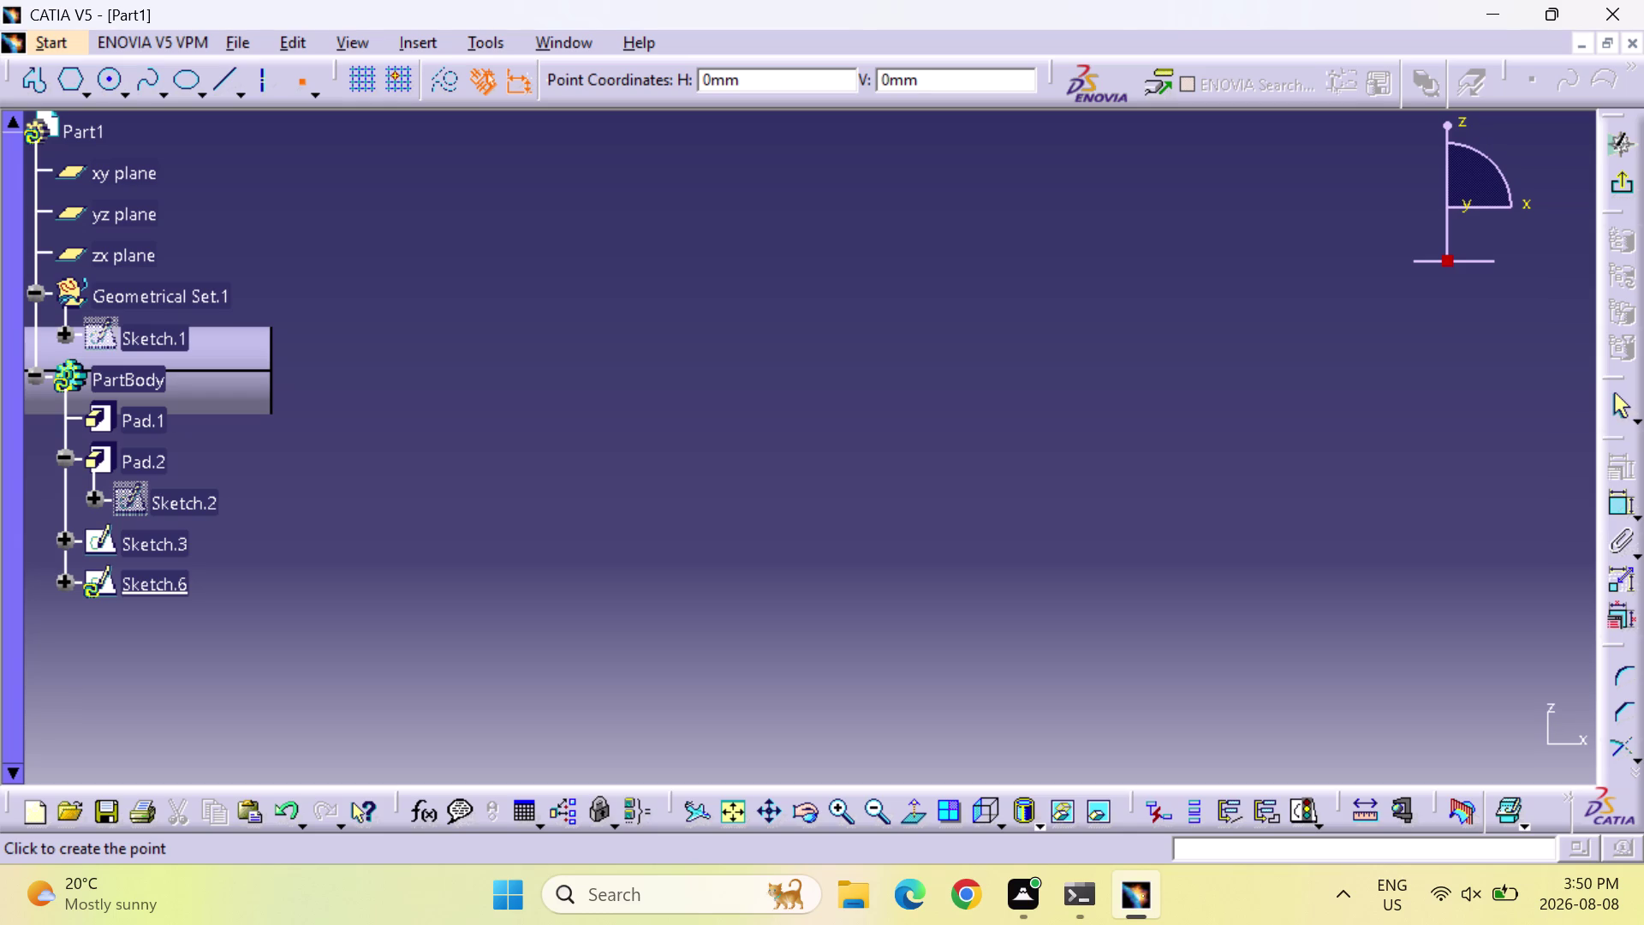
Pan the bolt into the viewport and cancel any active command.
middle_drag(228, 368, 680, 440)
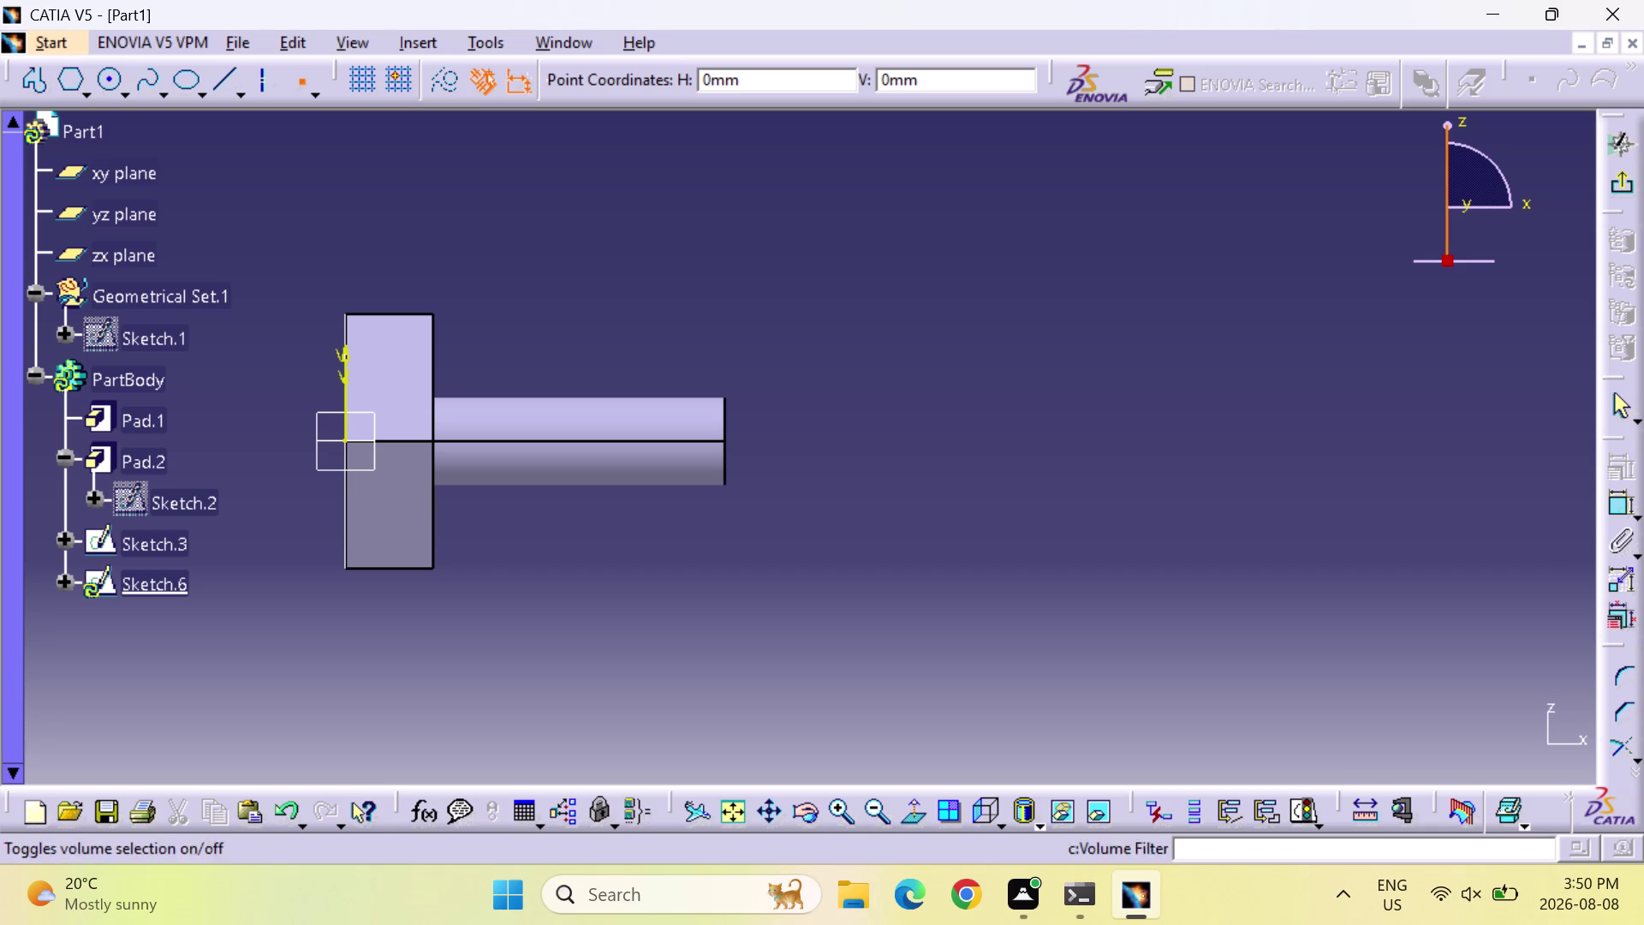
click(472, 411)
key(Escape)
key(Escape)
key(Escape)
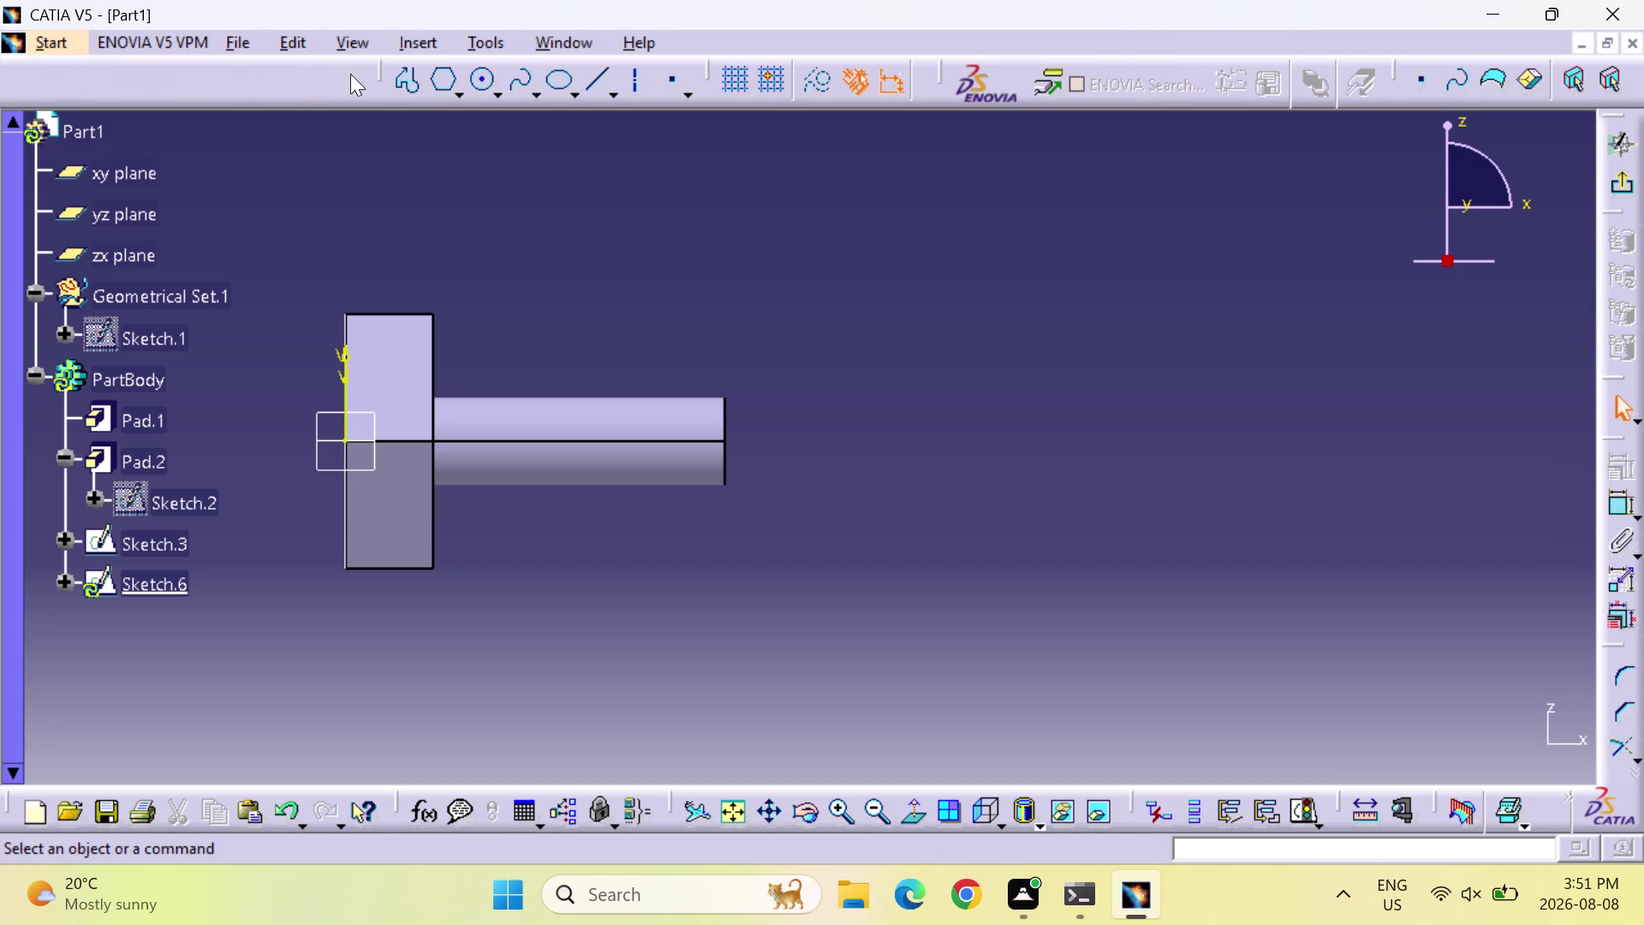
click(676, 79)
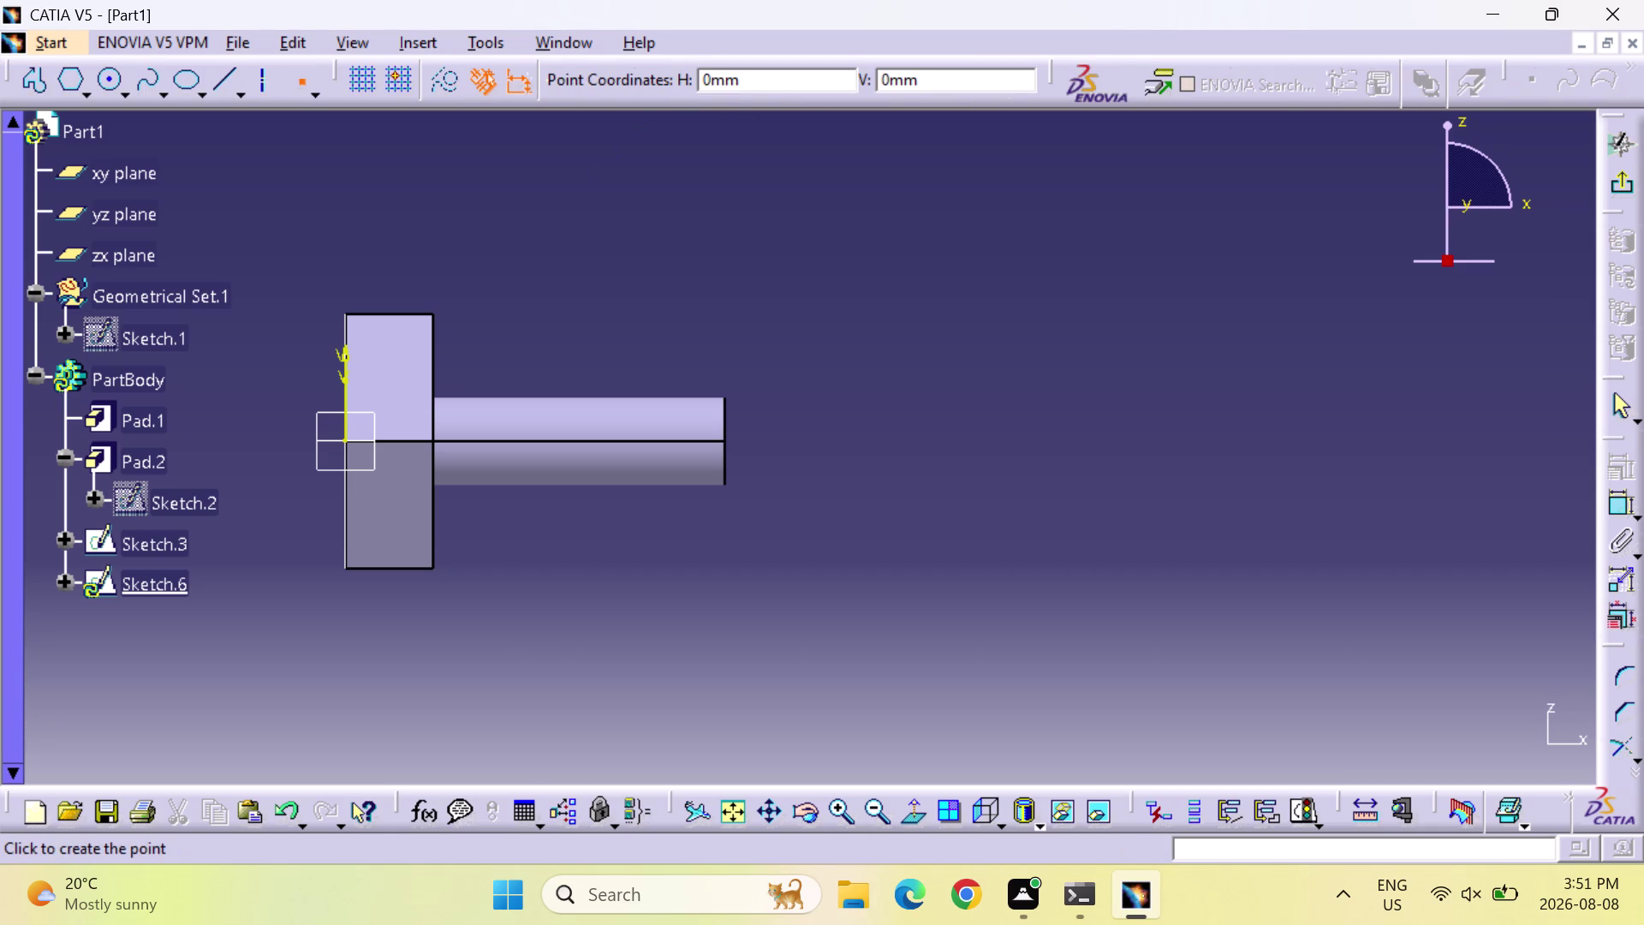
click(486, 403)
key(Escape)
key(Escape)
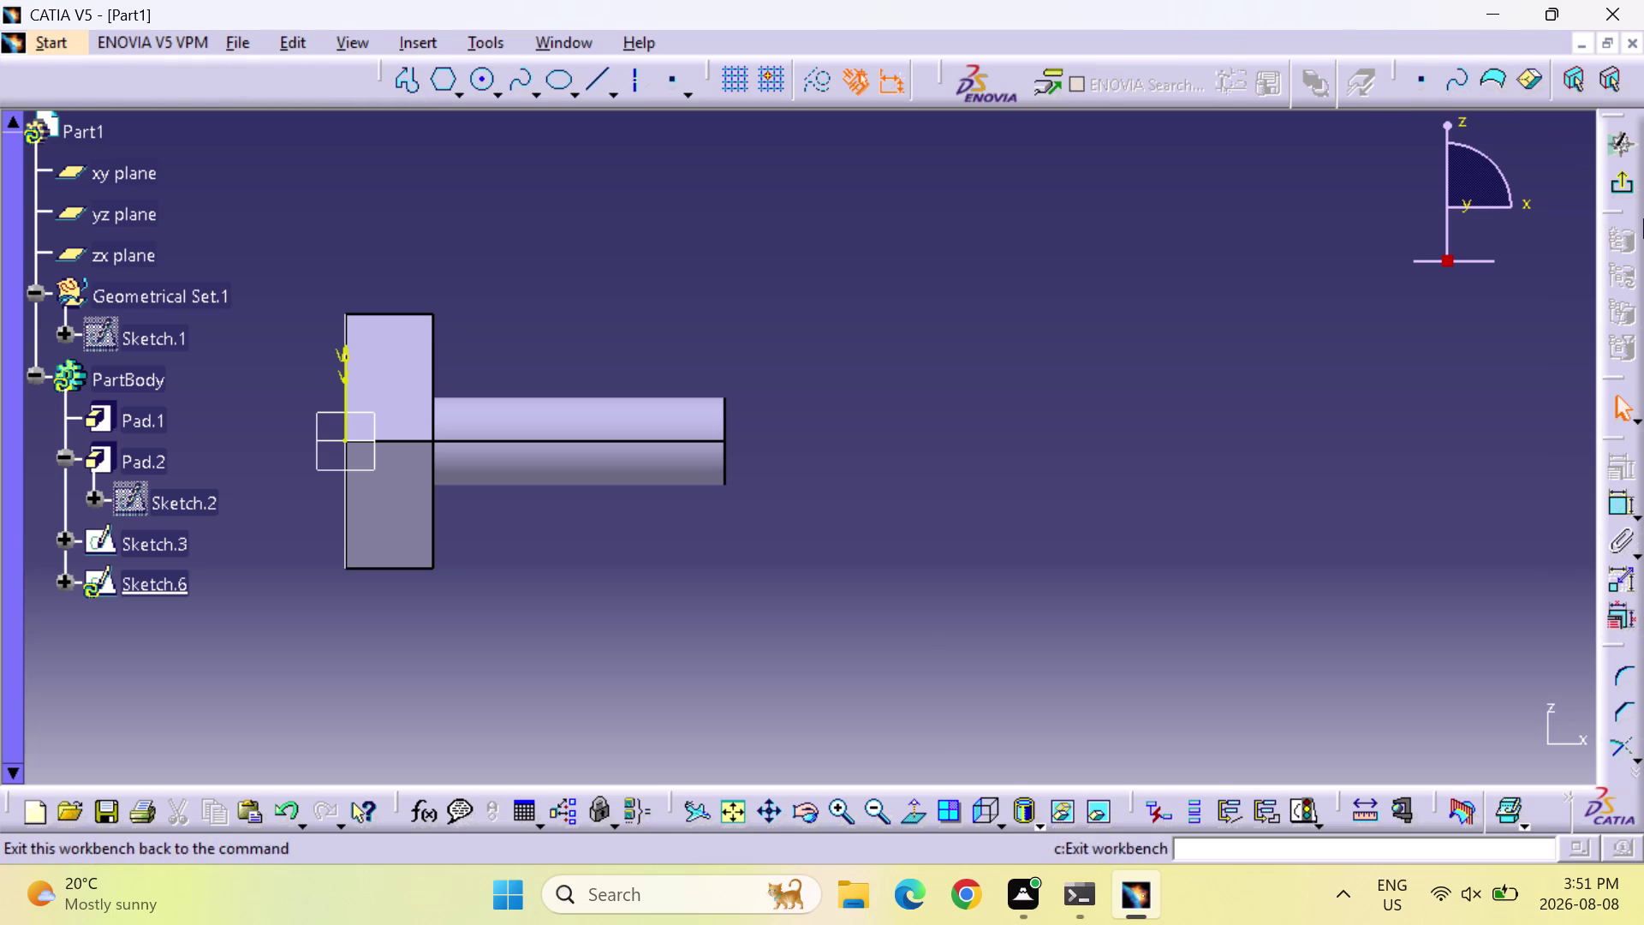
key(Escape)
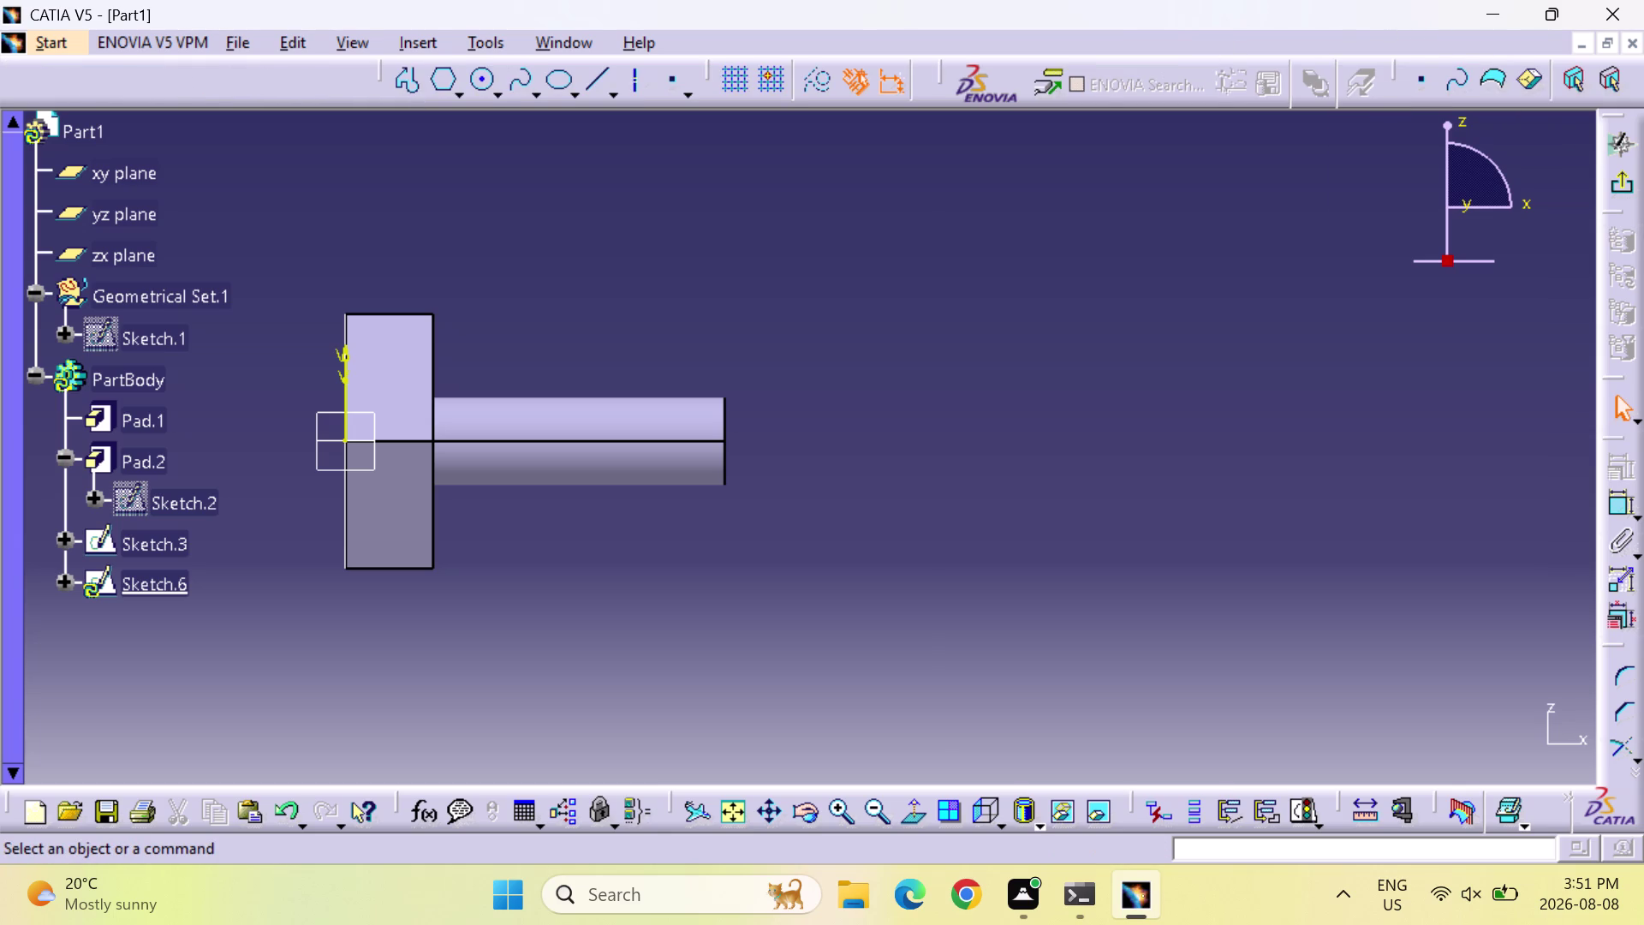
key(Escape)
Orbit the bolt to see the hex head, then view it along its side.
middle_drag(603, 619, 926, 507)
right_drag(602, 619, 926, 507)
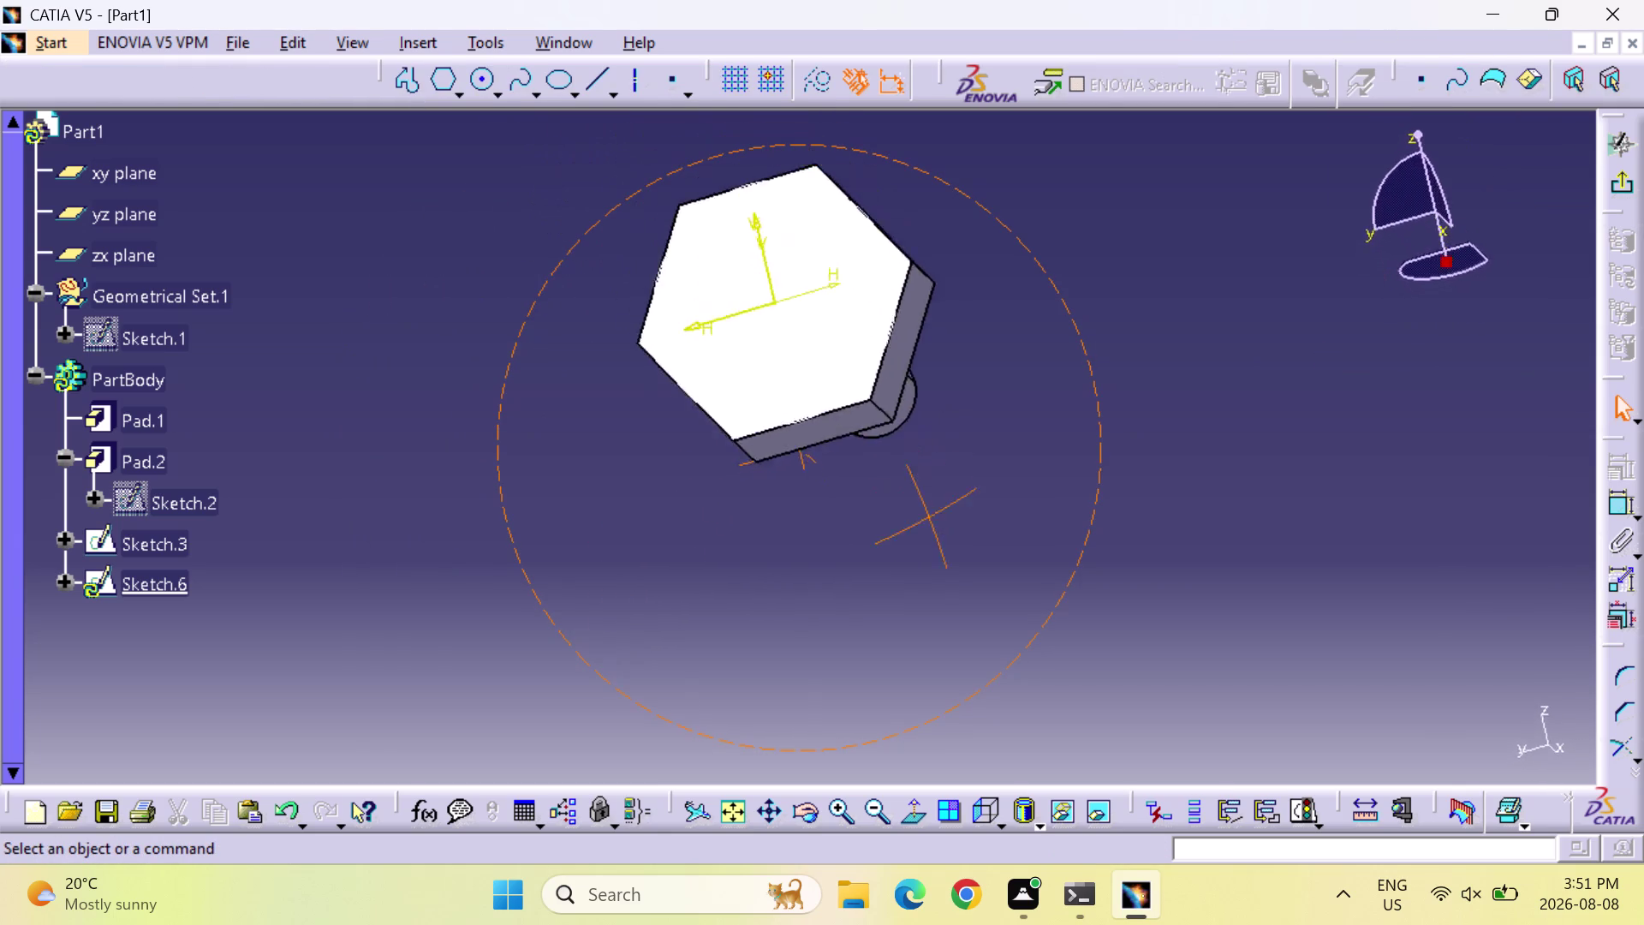
middle_drag(926, 507, 770, 451)
right_drag(926, 507, 771, 450)
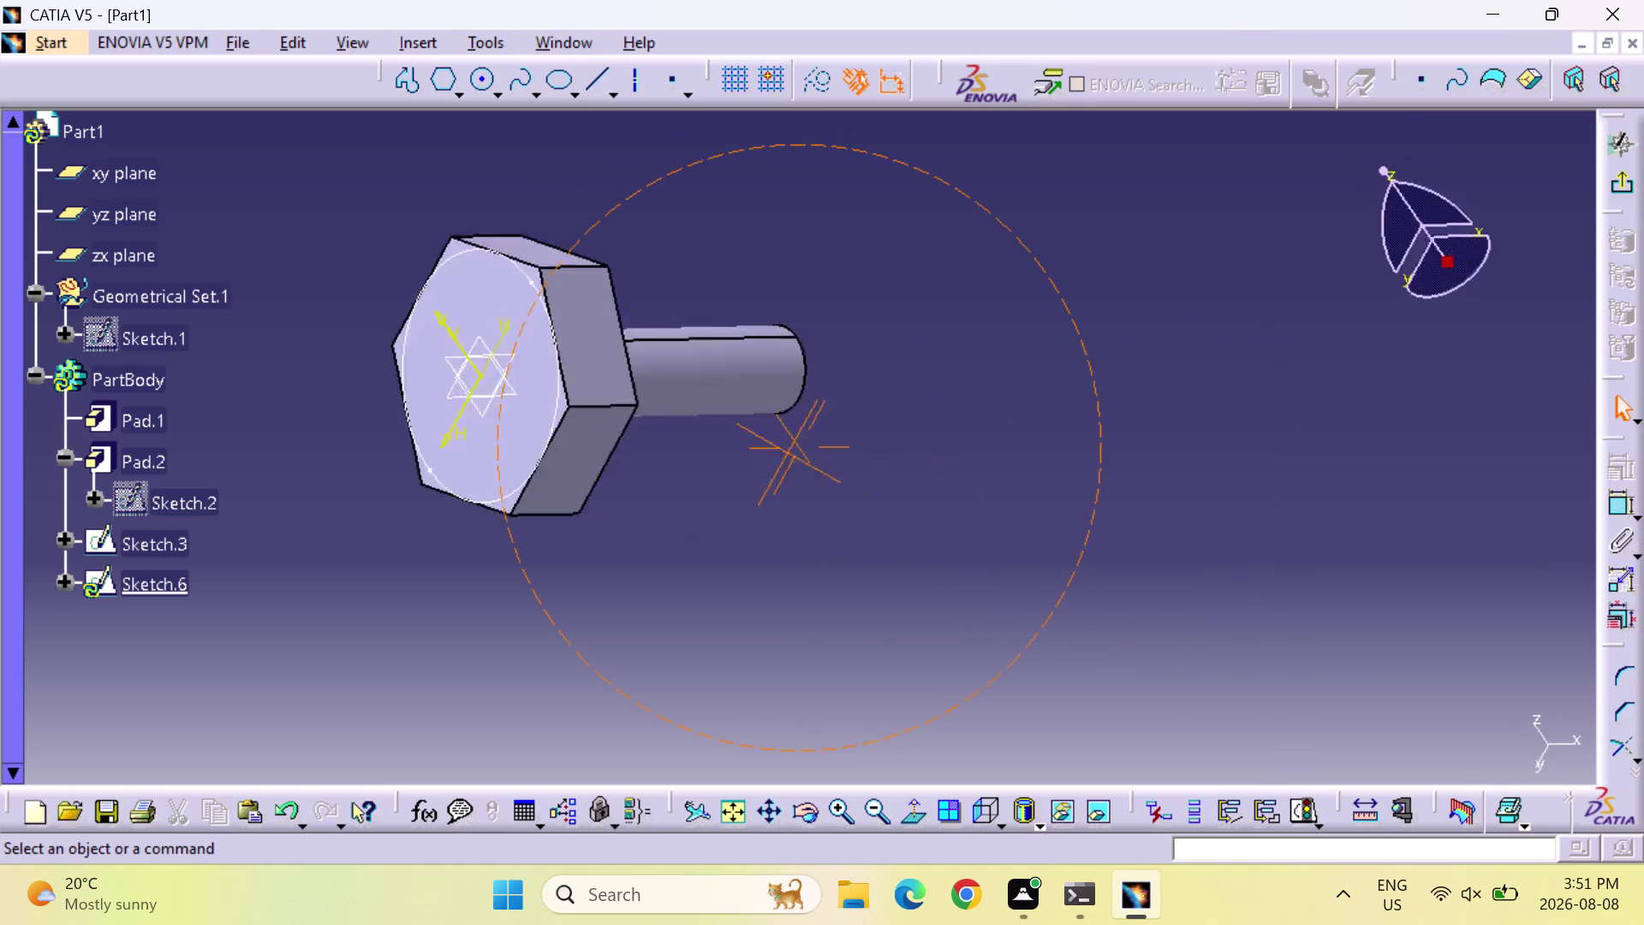
middle_drag(770, 450, 558, 475)
right_drag(771, 451, 558, 475)
key(Escape)
key(Escape)
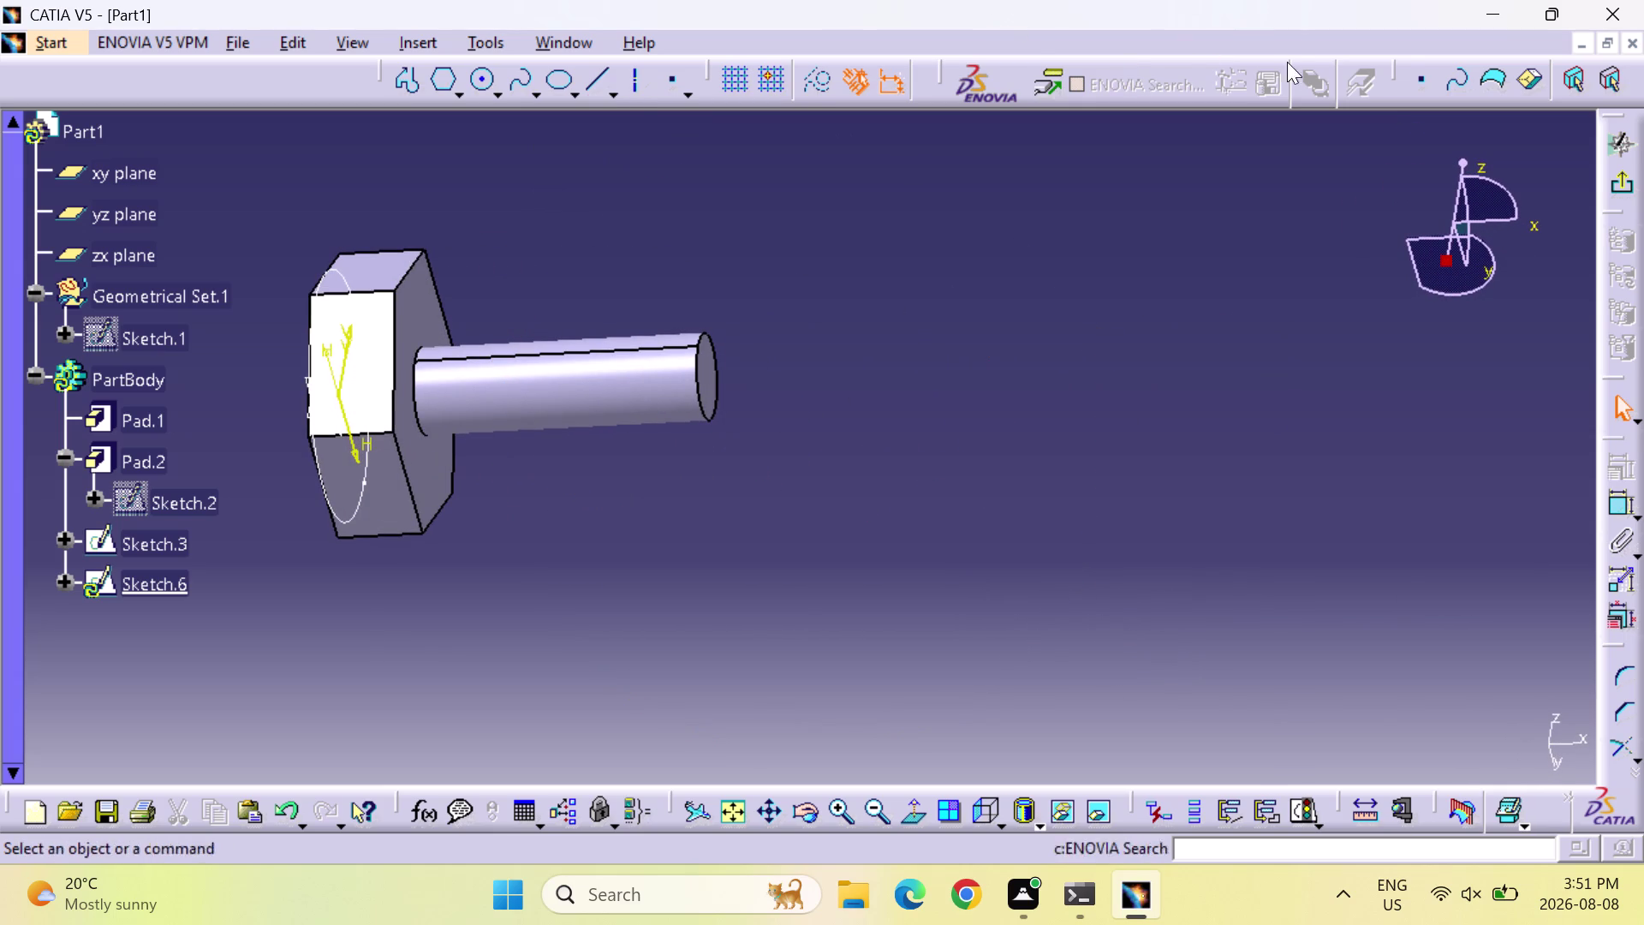
Apply the standard view showing the bolt square-on from the opposite side.
click(1425, 74)
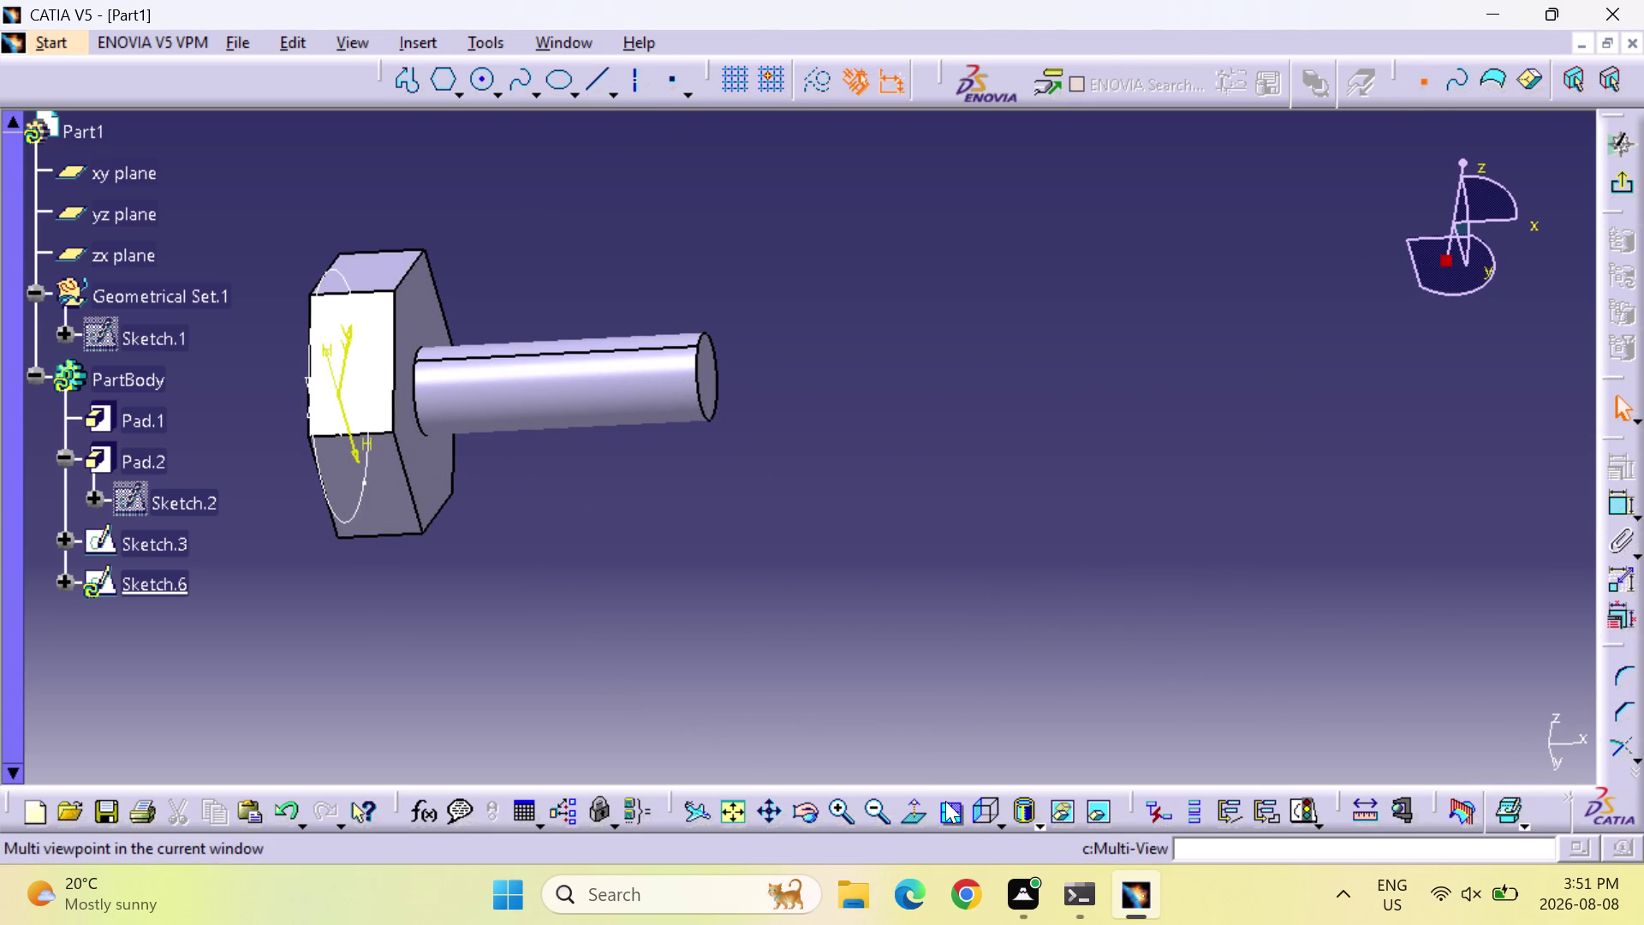
click(999, 820)
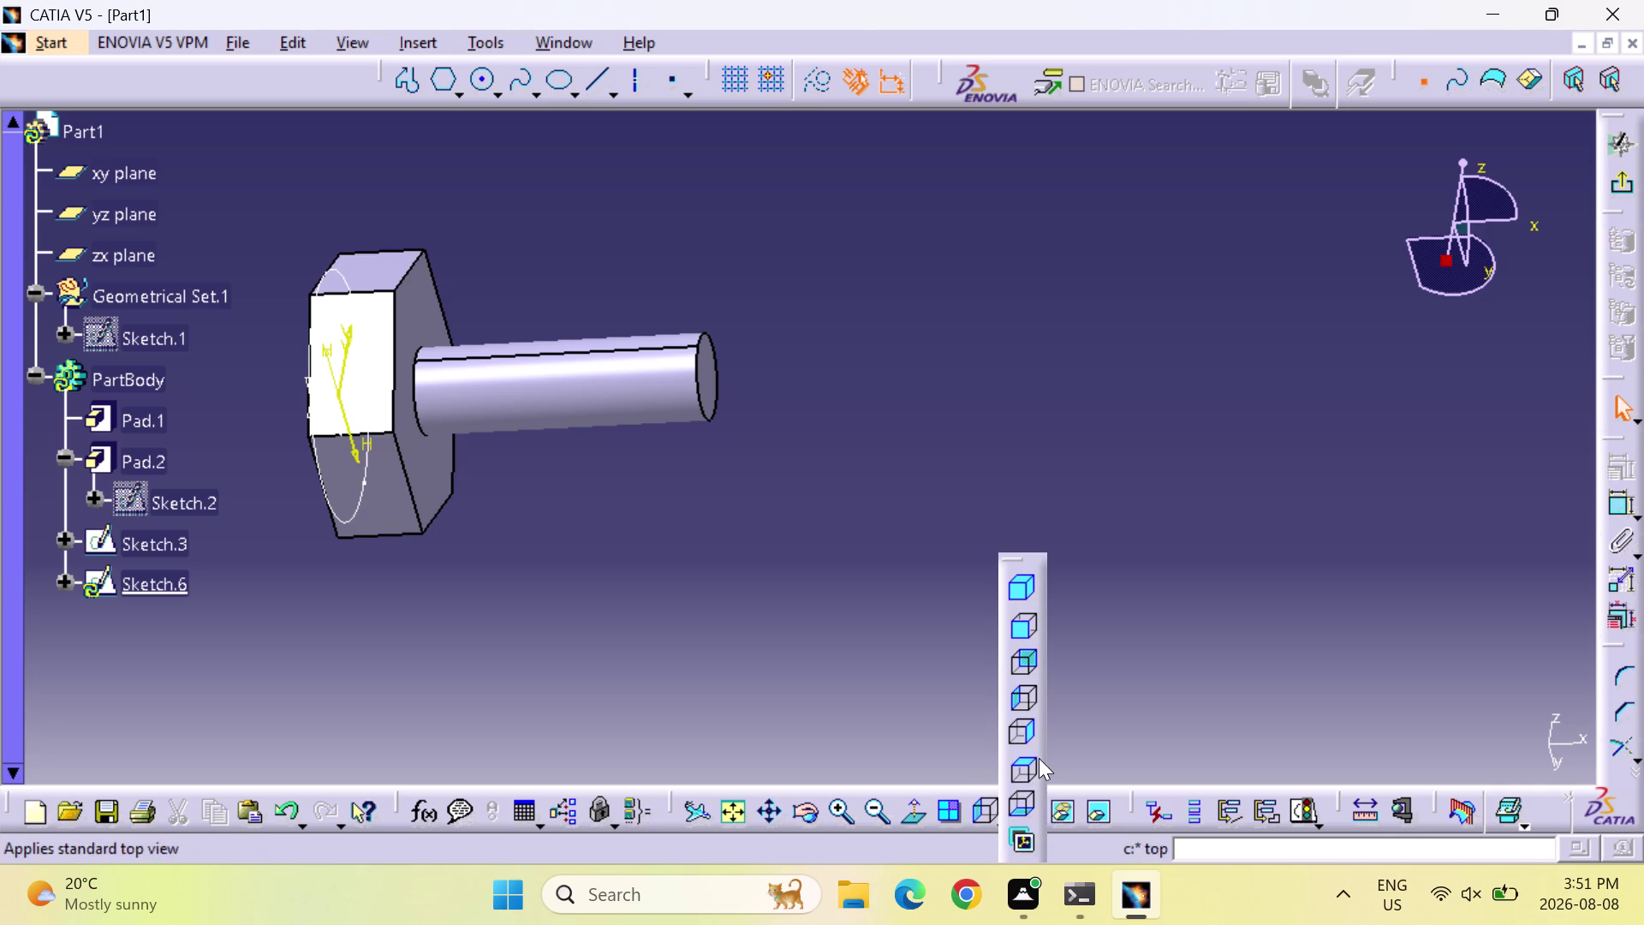
click(1028, 732)
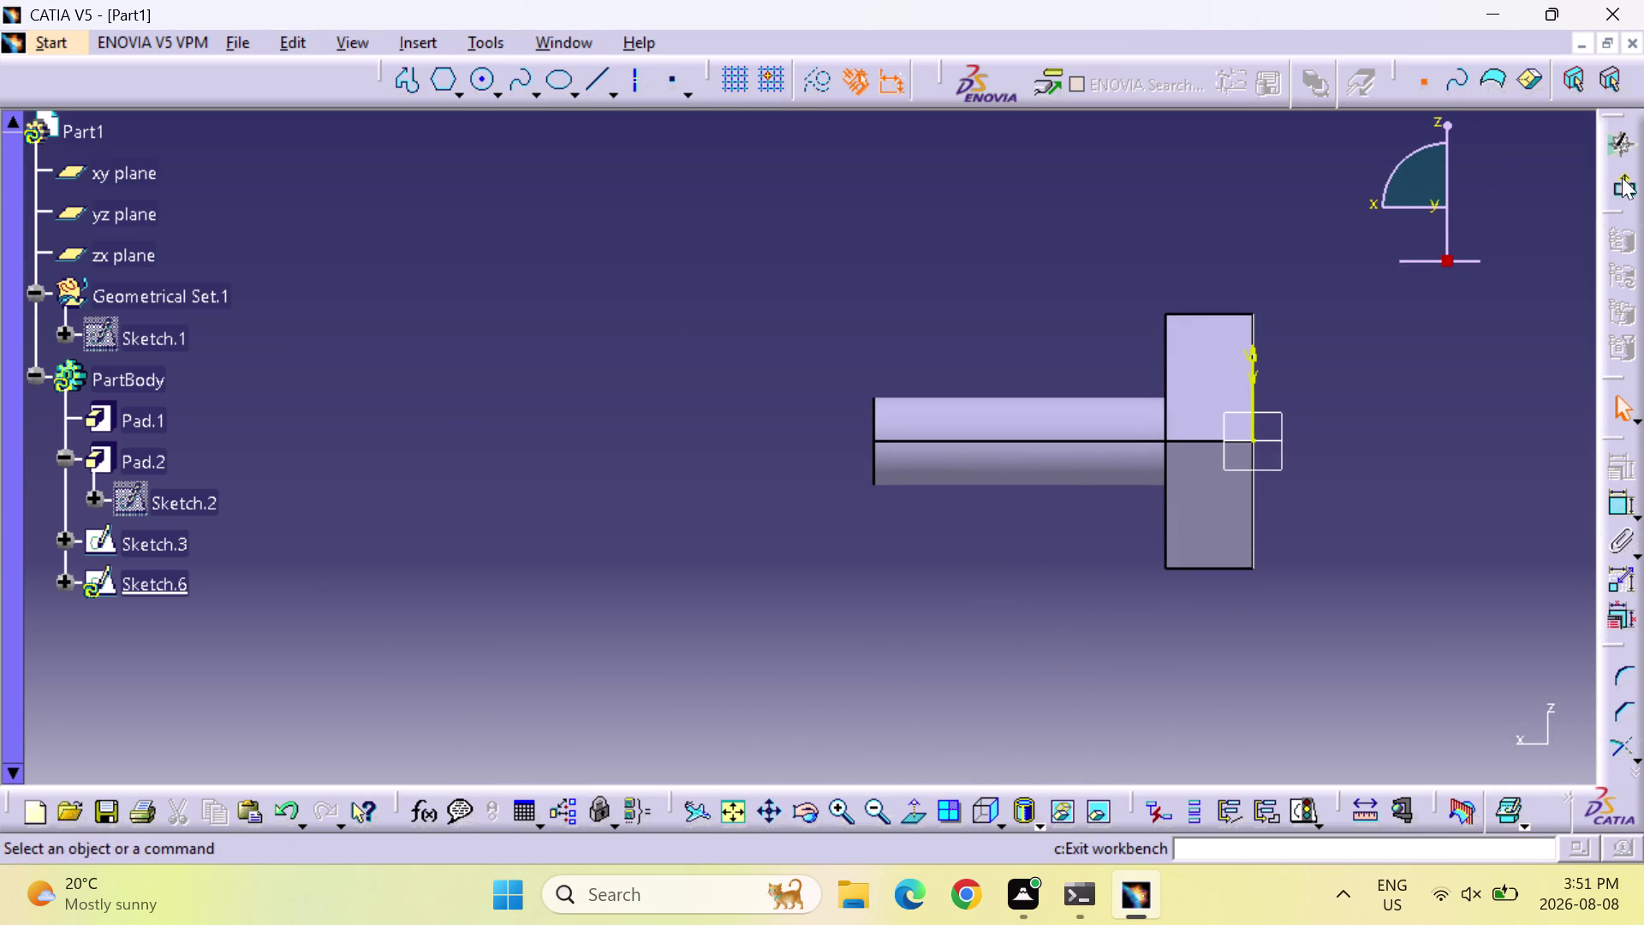
click(1431, 73)
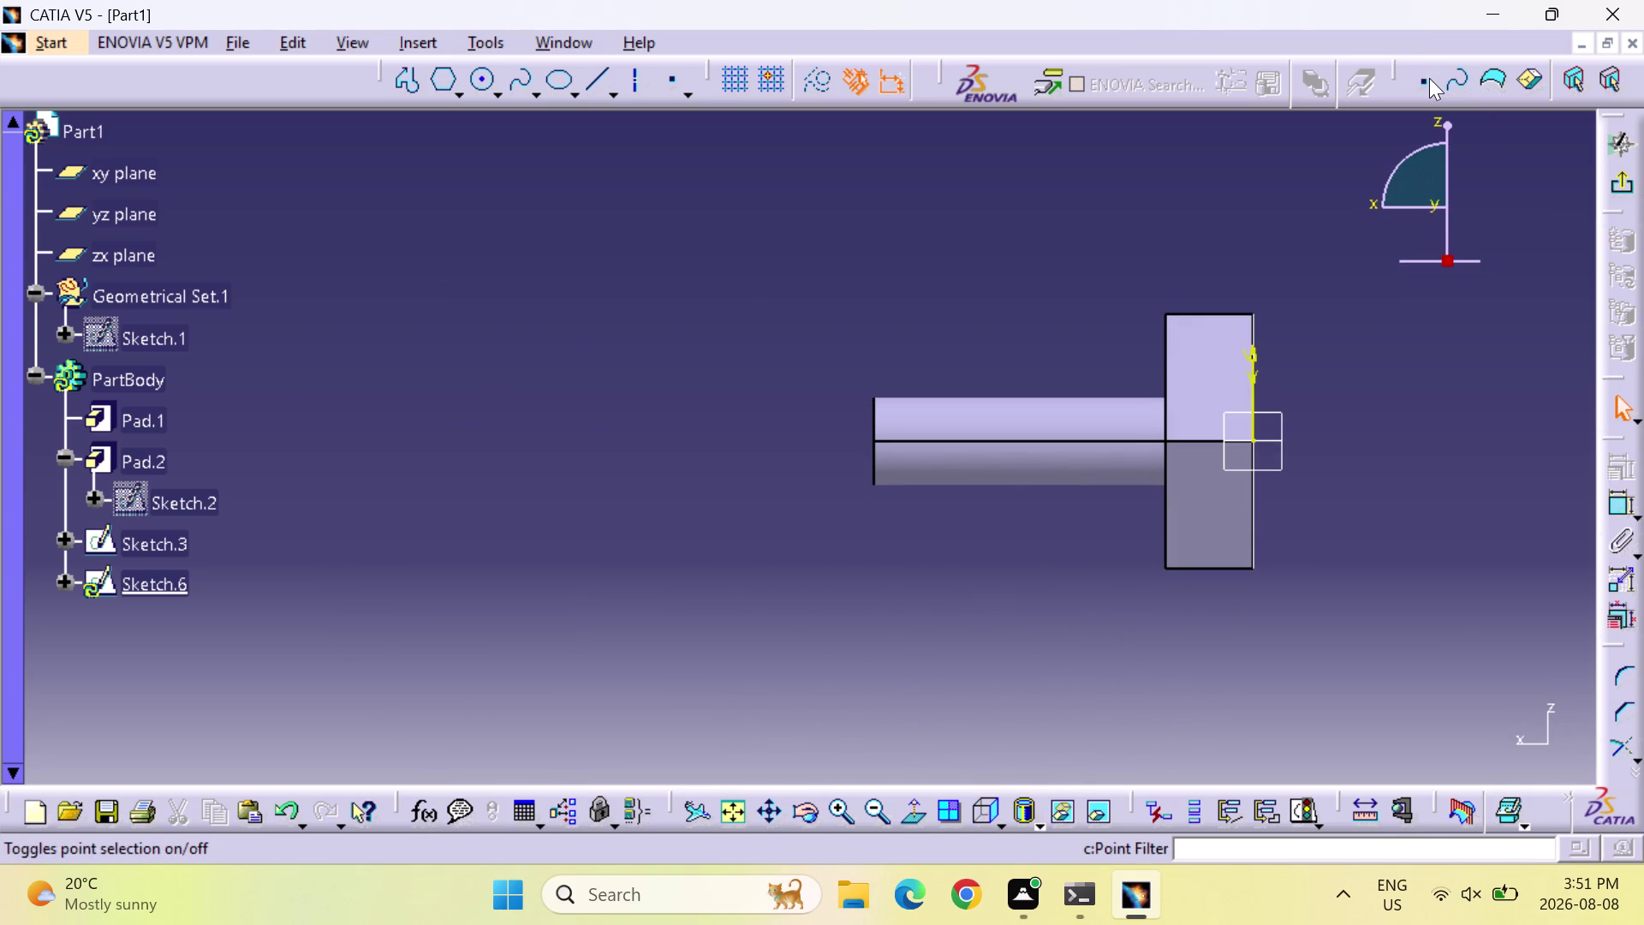
click(1419, 85)
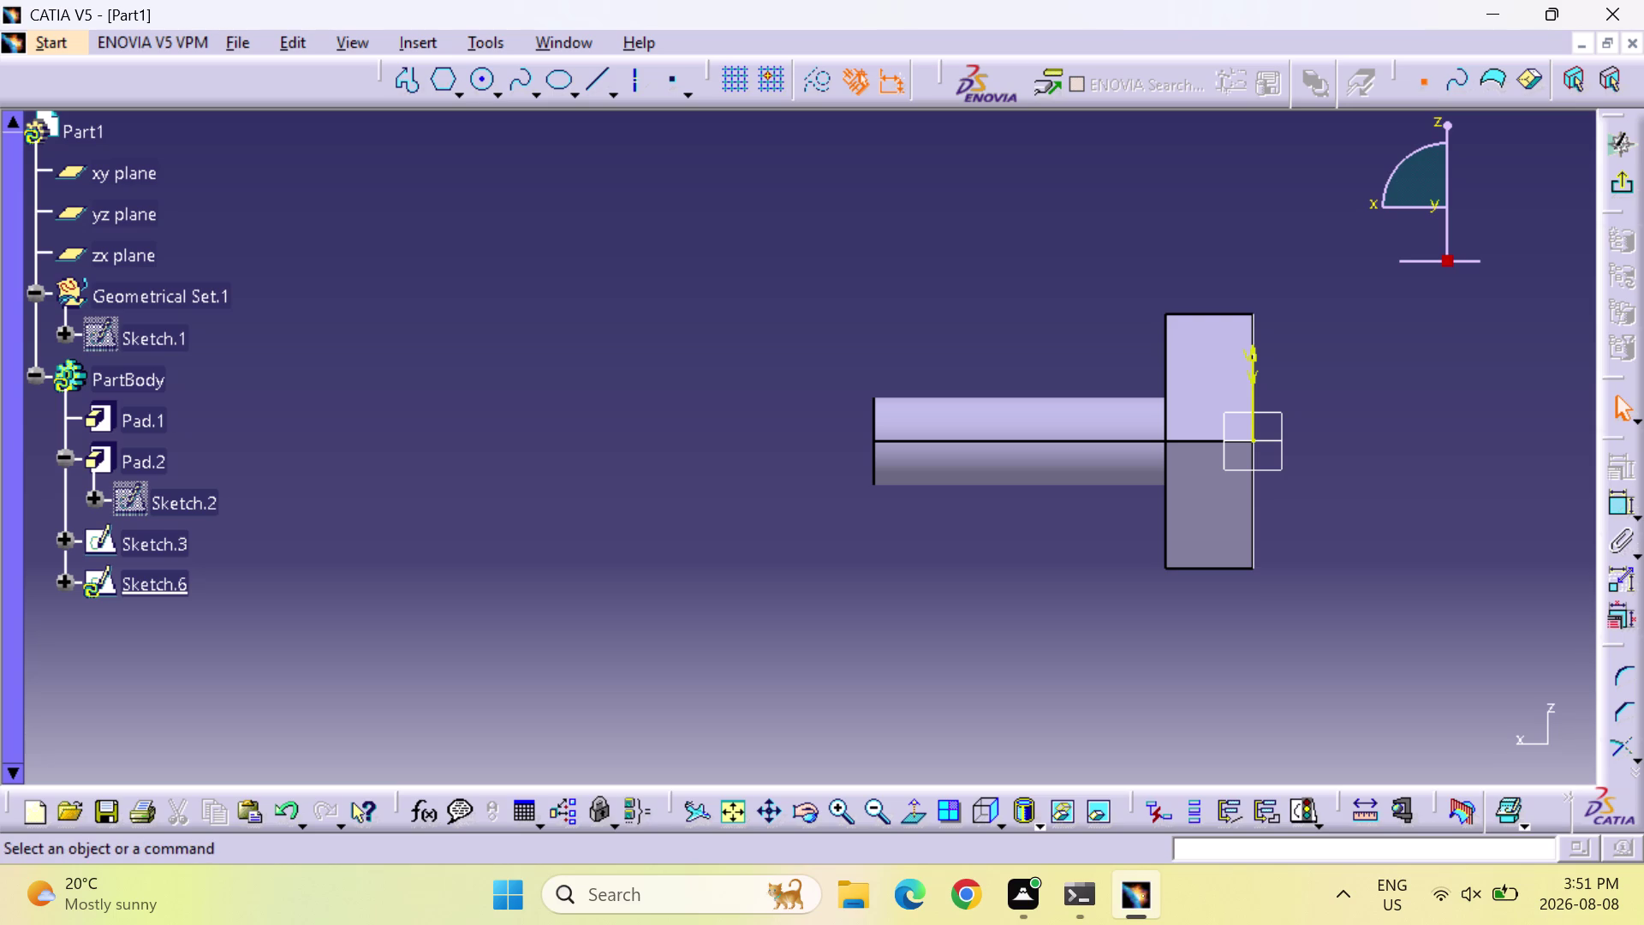
click(1120, 399)
Orbit the bolt around its centre so the shank hangs downward.
middle_drag(1021, 552, 1019, 550)
scroll(up, 3)
right_drag(1021, 553, 1018, 551)
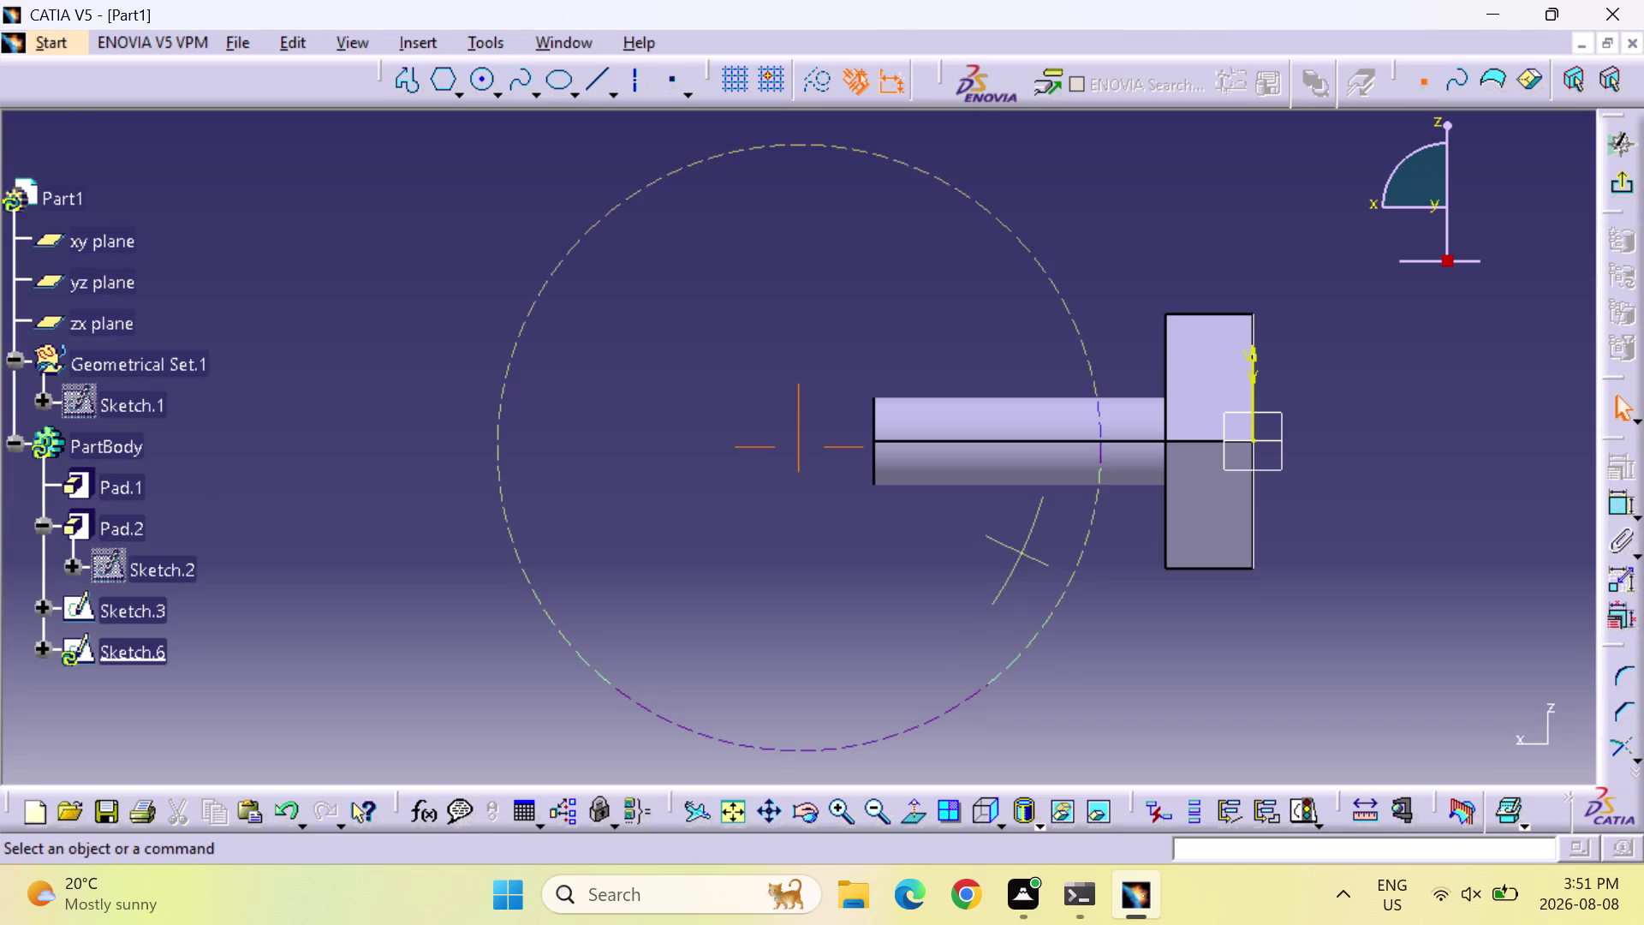
middle_drag(1018, 550, 545, 218)
right_drag(1019, 551, 545, 219)
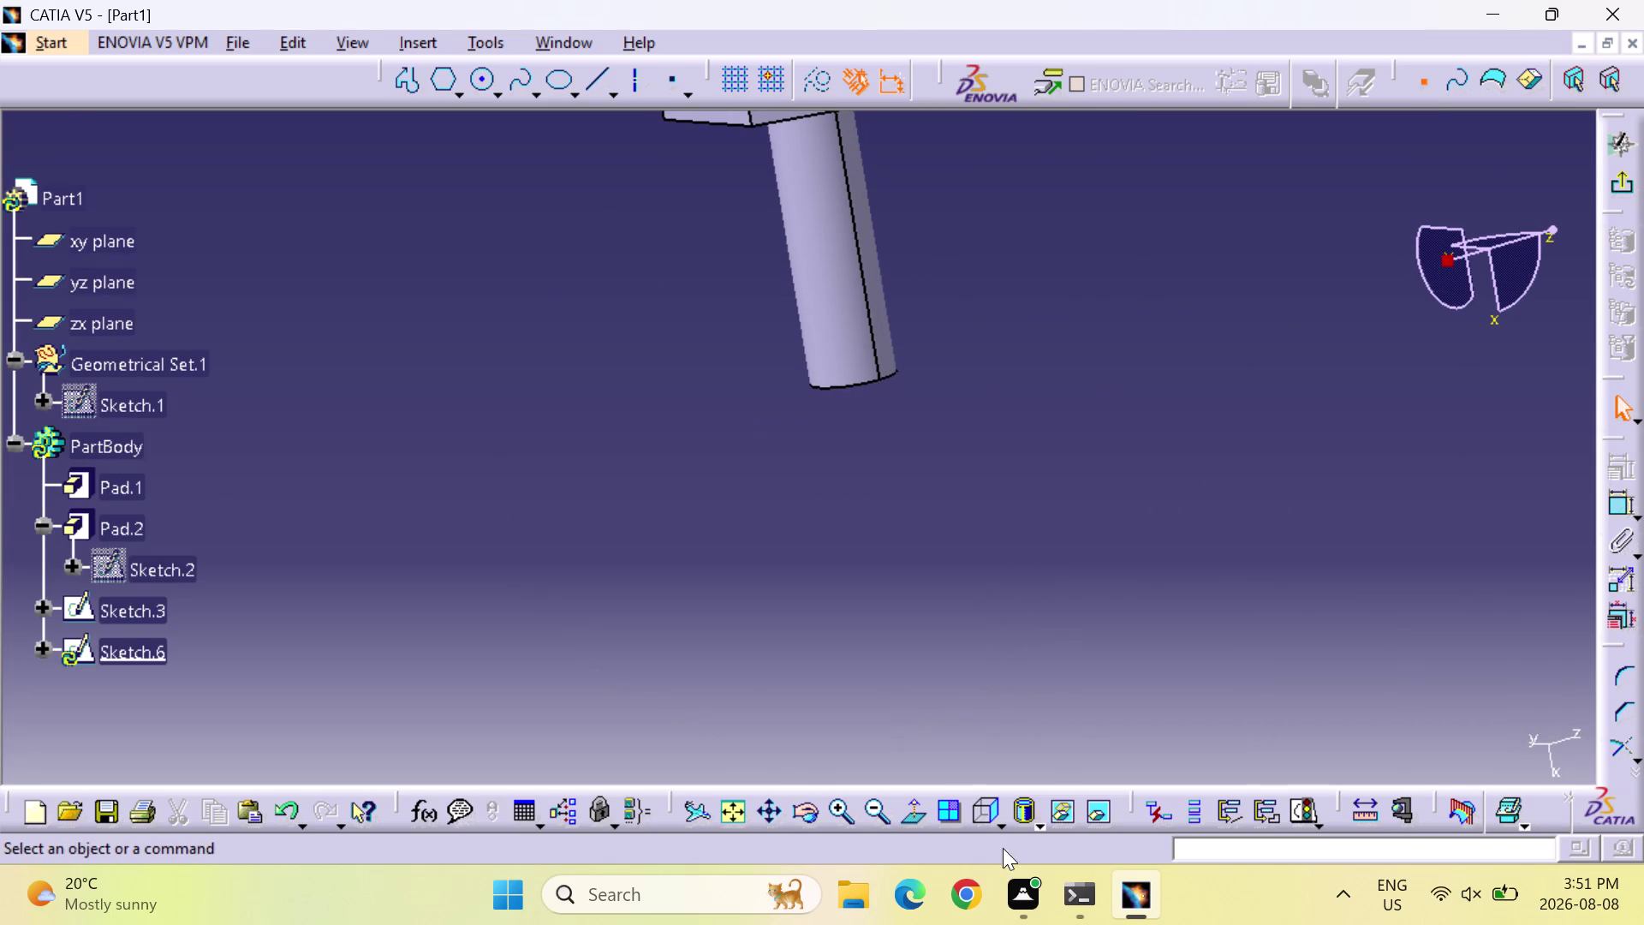
Fit the whole bolt in view, then pan it off to the left.
click(734, 803)
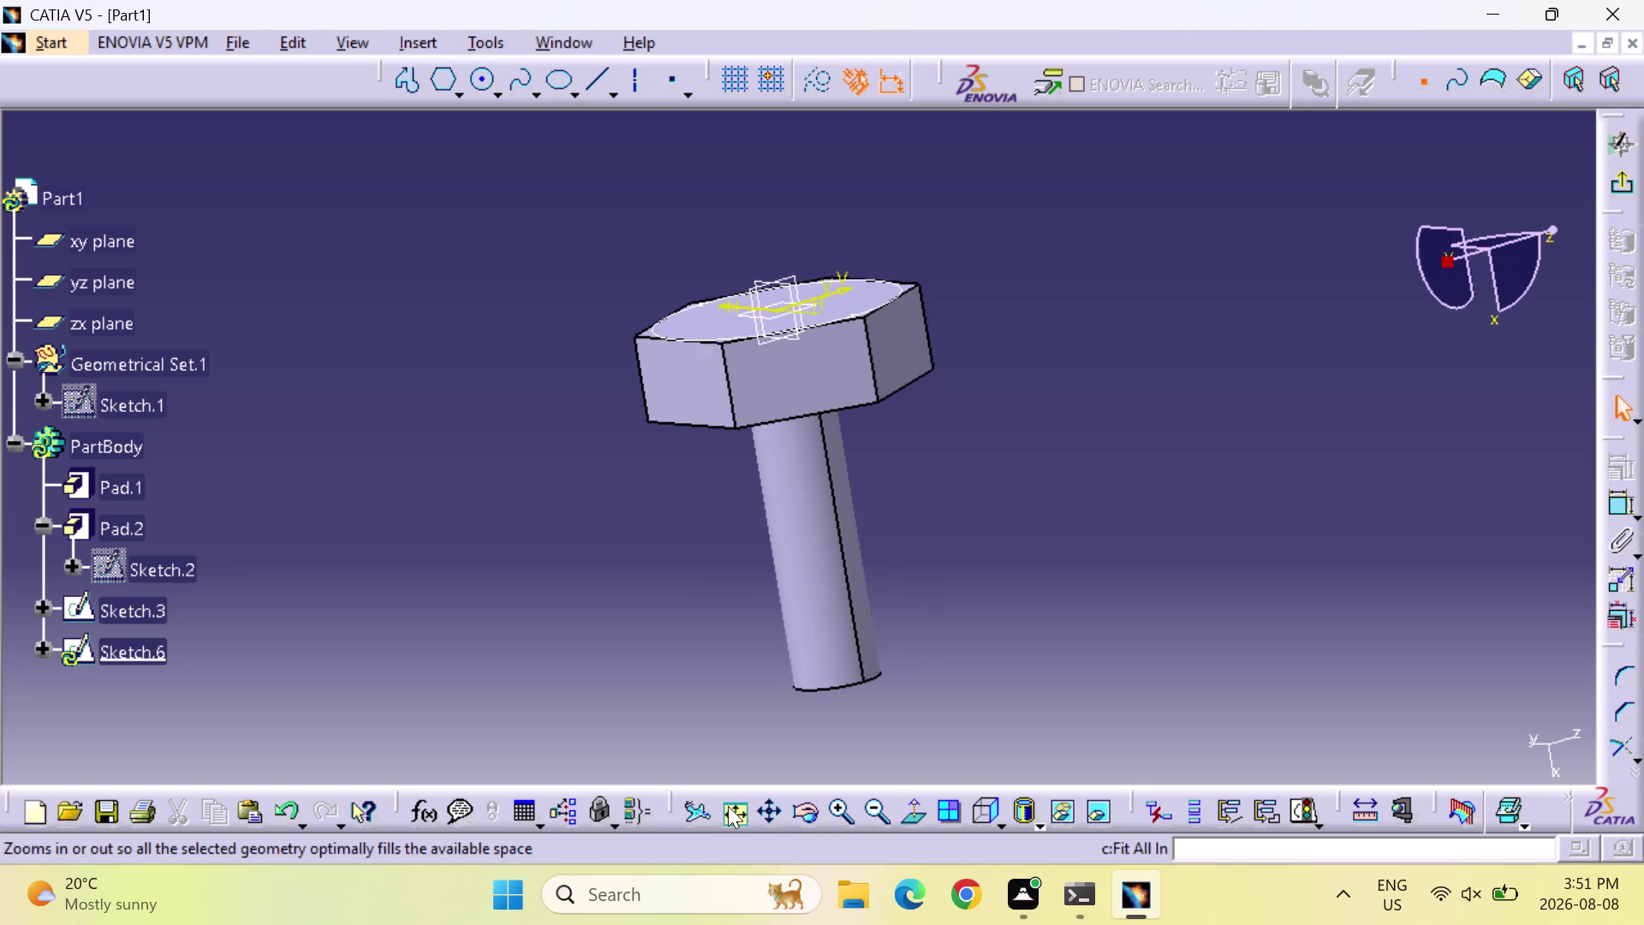
middle_drag(1452, 535, 617, 472)
middle_drag(614, 473, 527, 554)
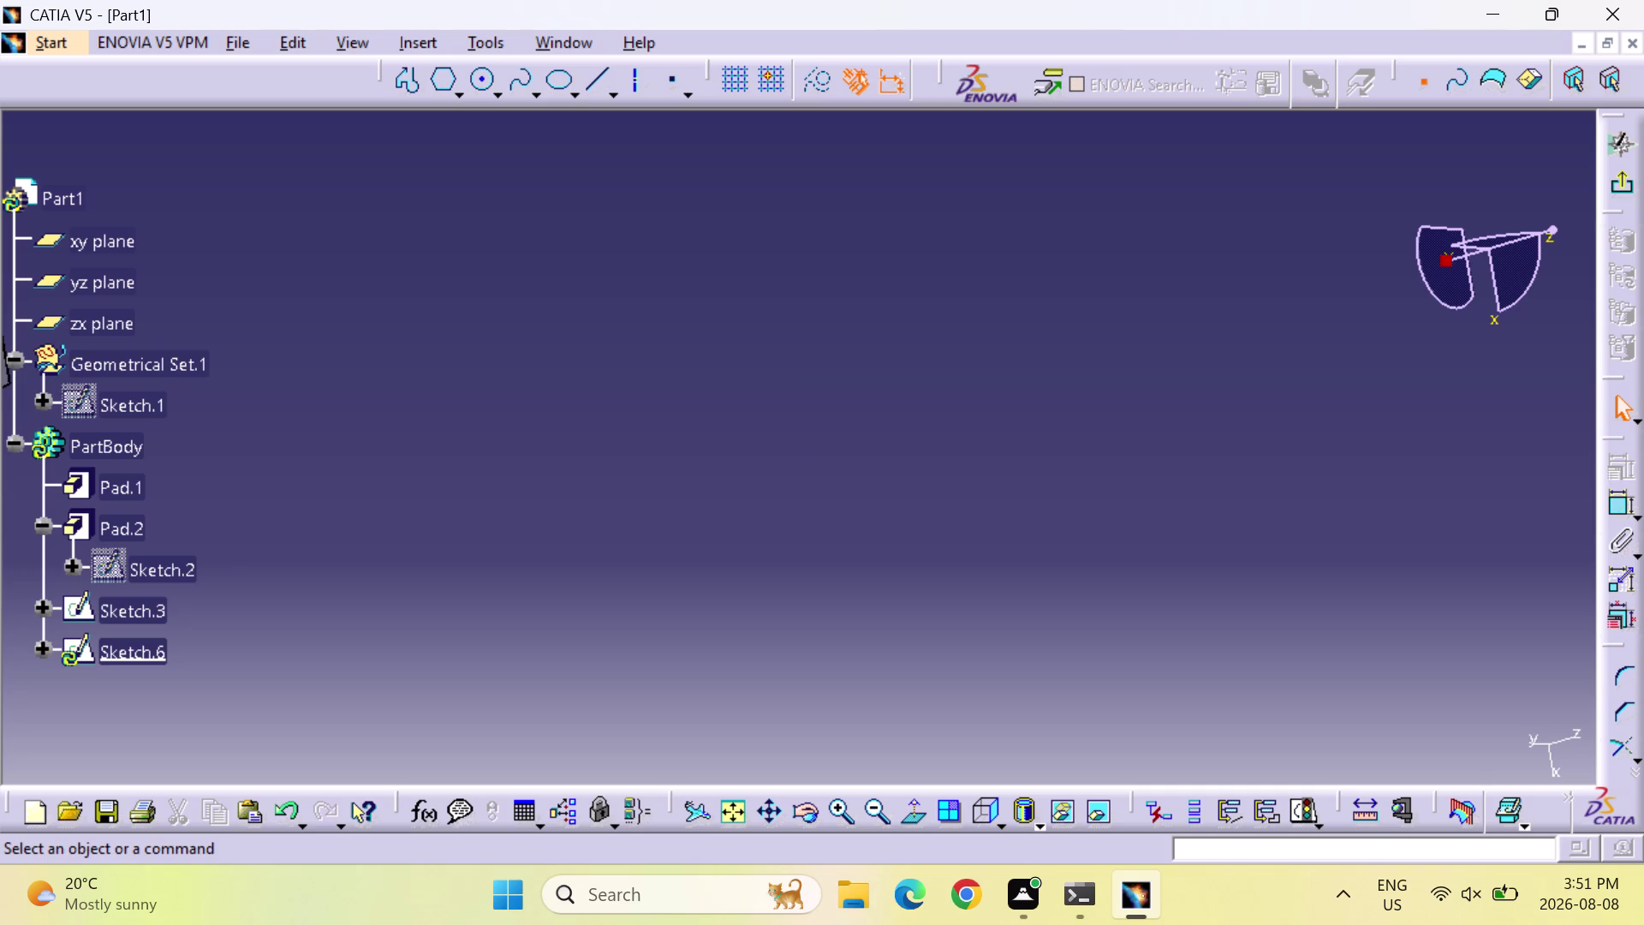
middle_drag(462, 464, 631, 469)
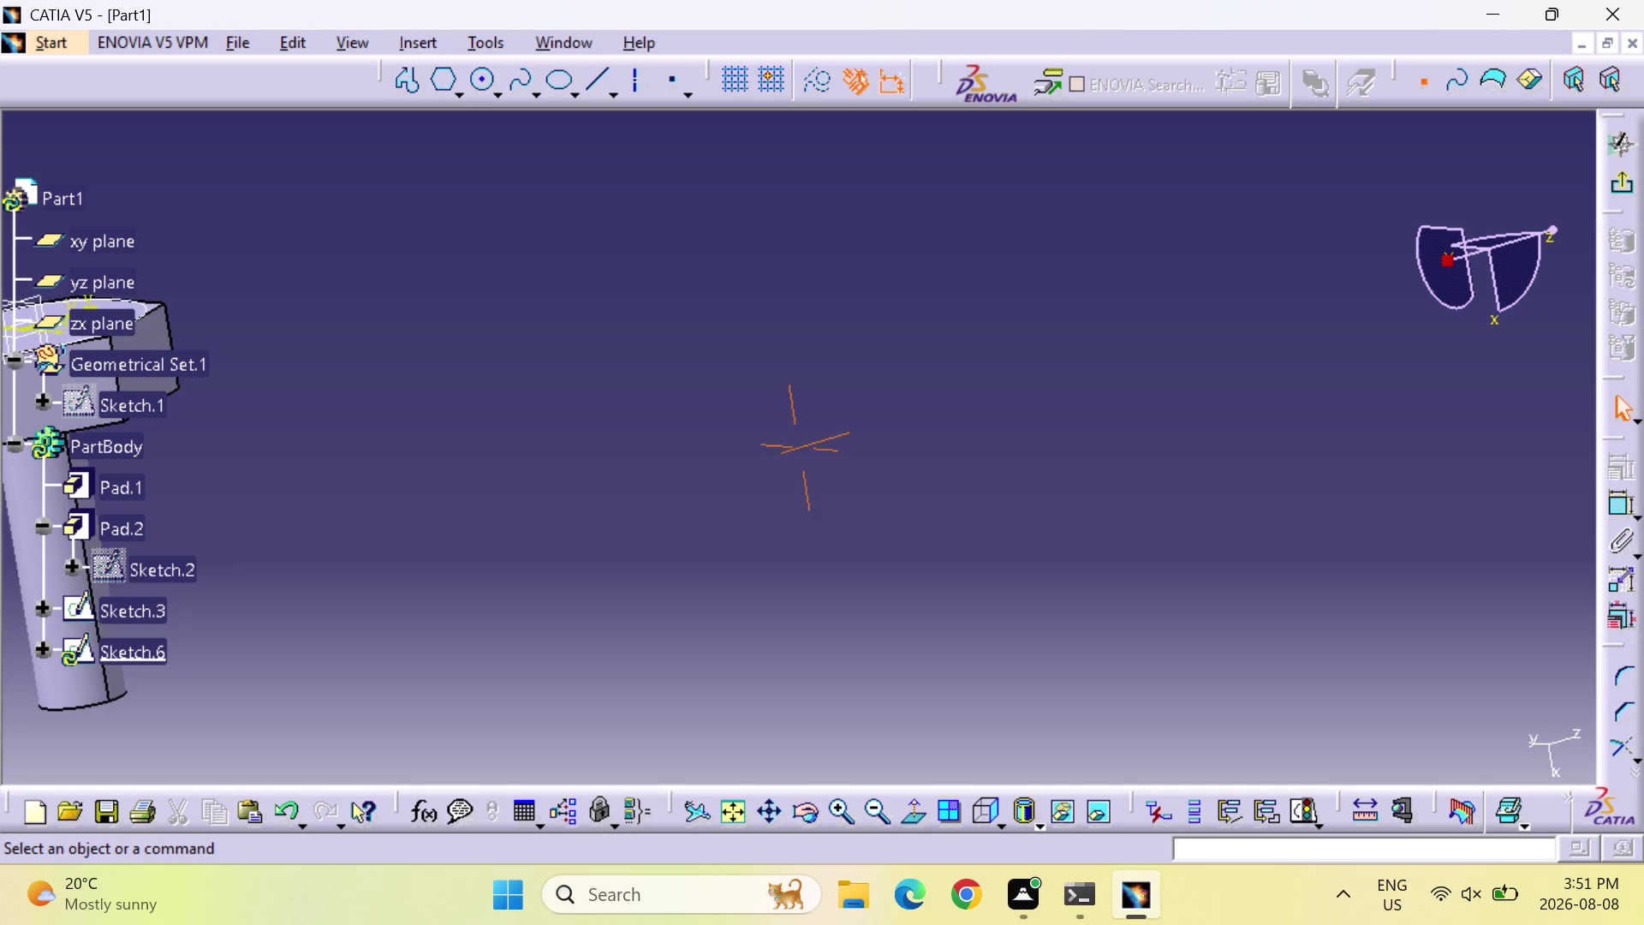
middle_drag(631, 470, 532, 434)
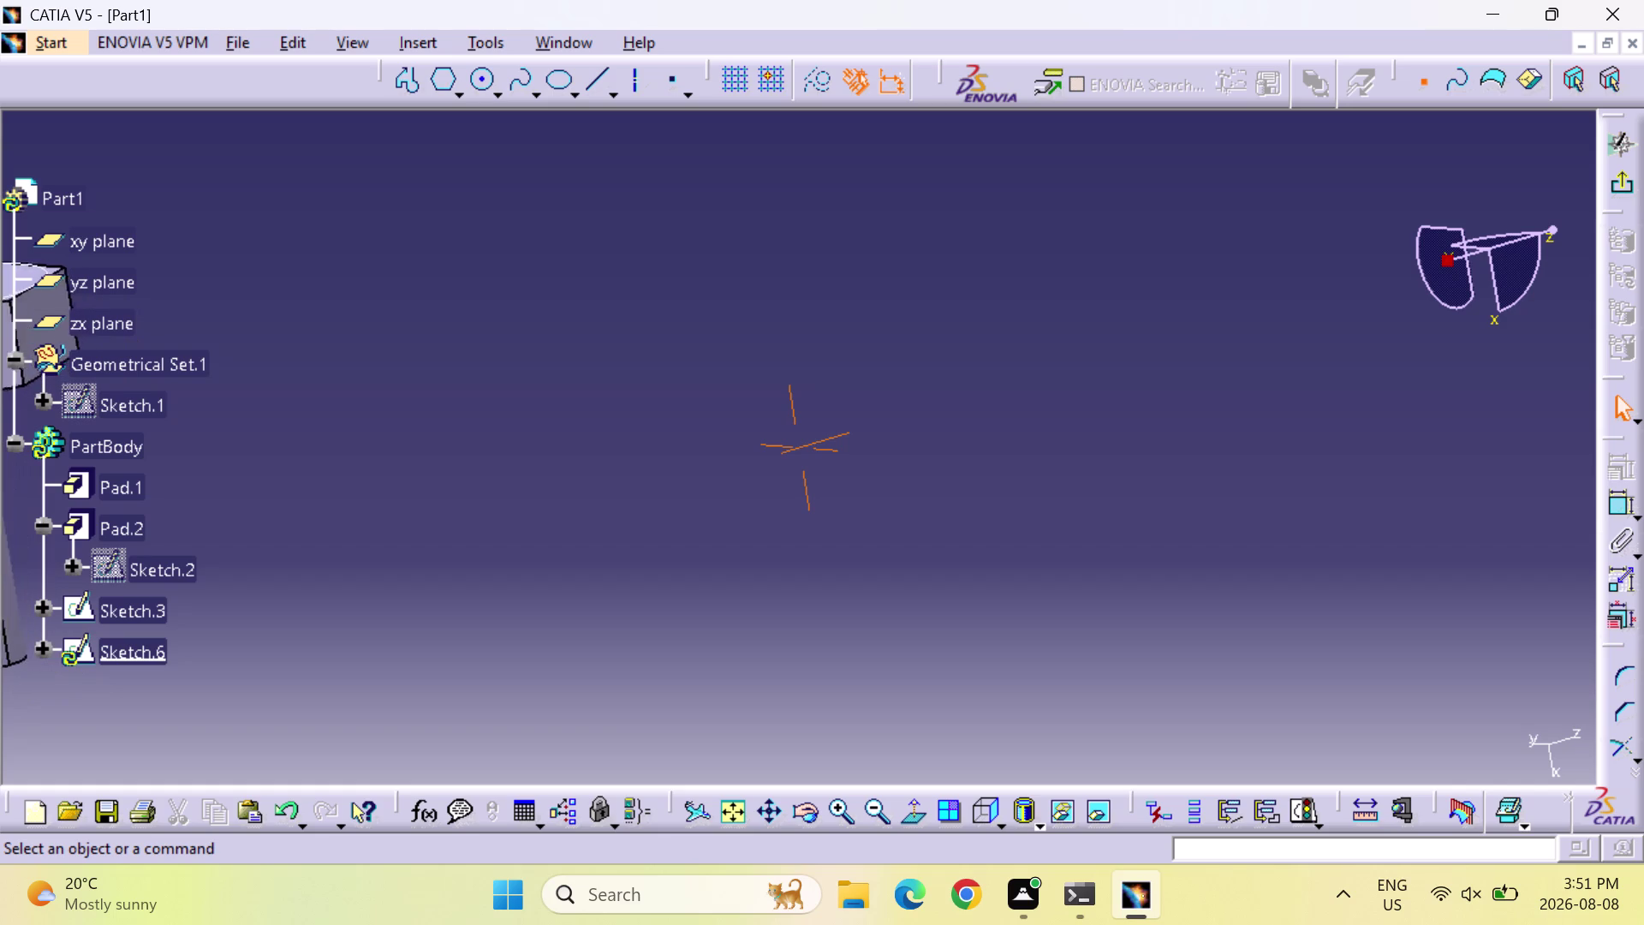
middle_drag(533, 434, 480, 426)
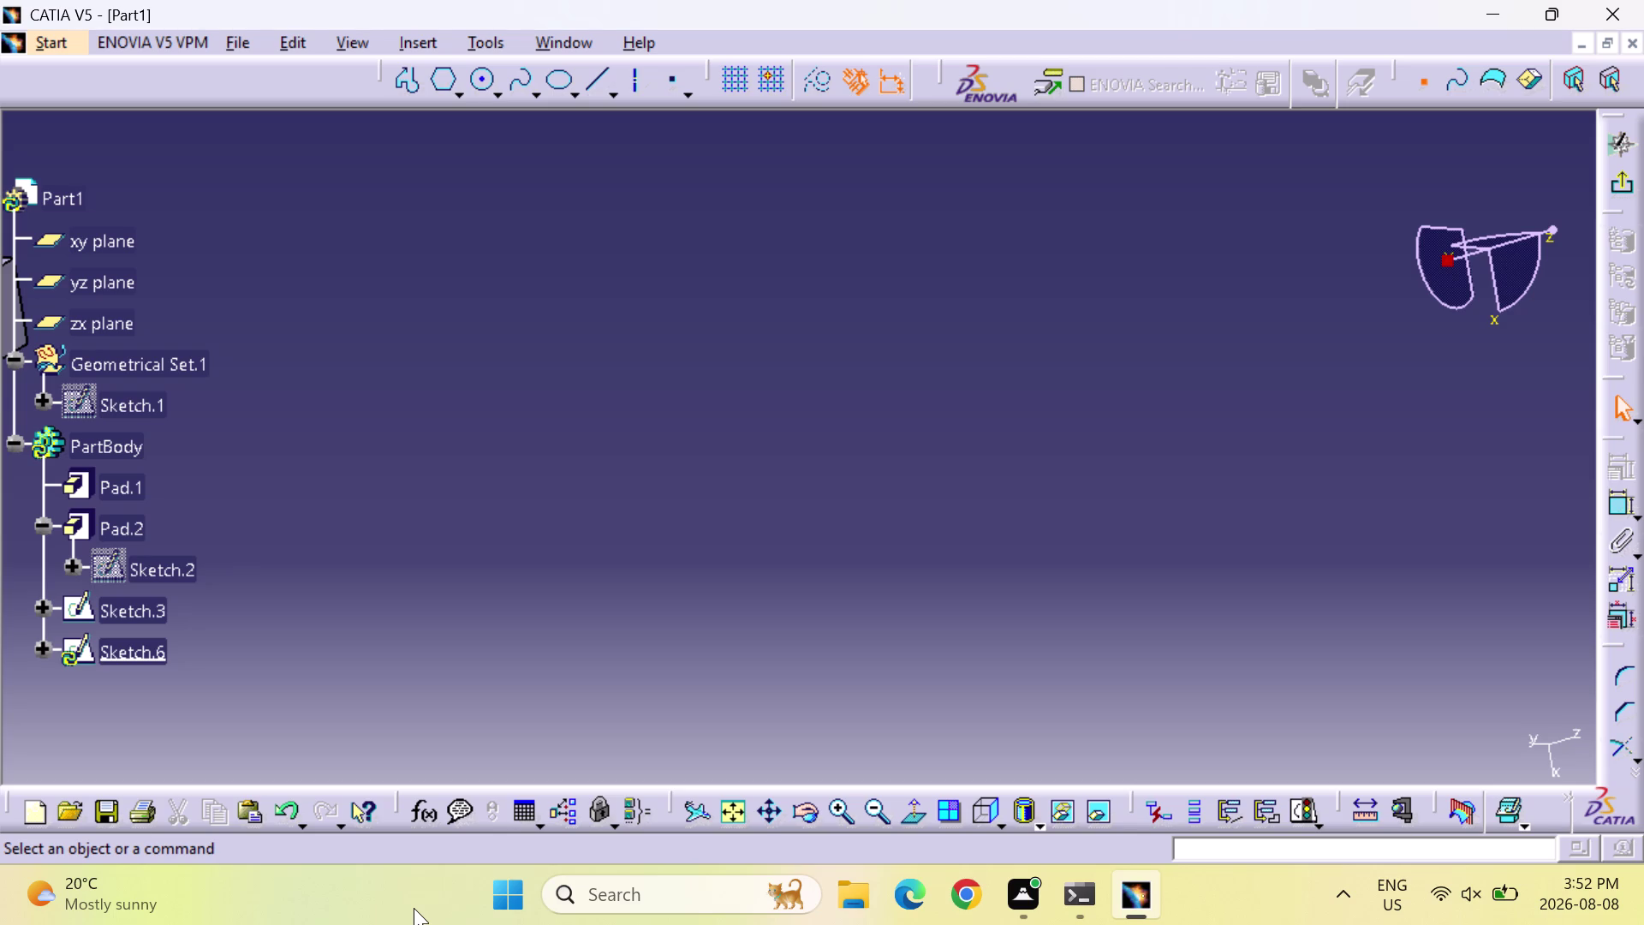
Fit All In to bring the whole bolt back, then open the Quick View list.
middle_click(926, 402)
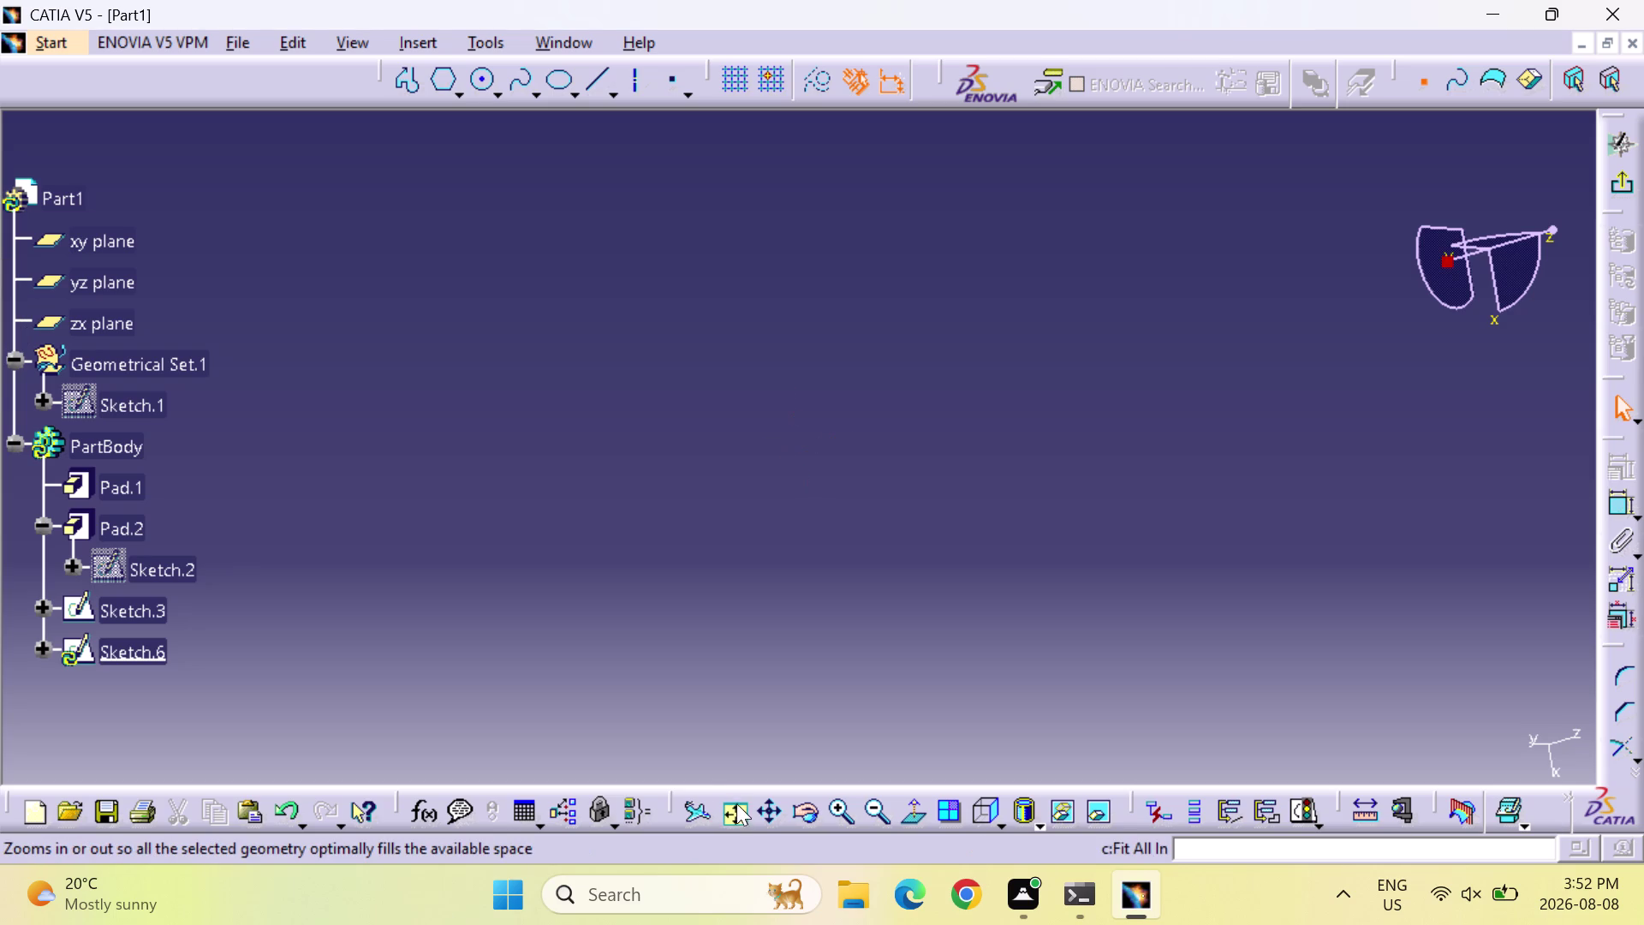
click(737, 810)
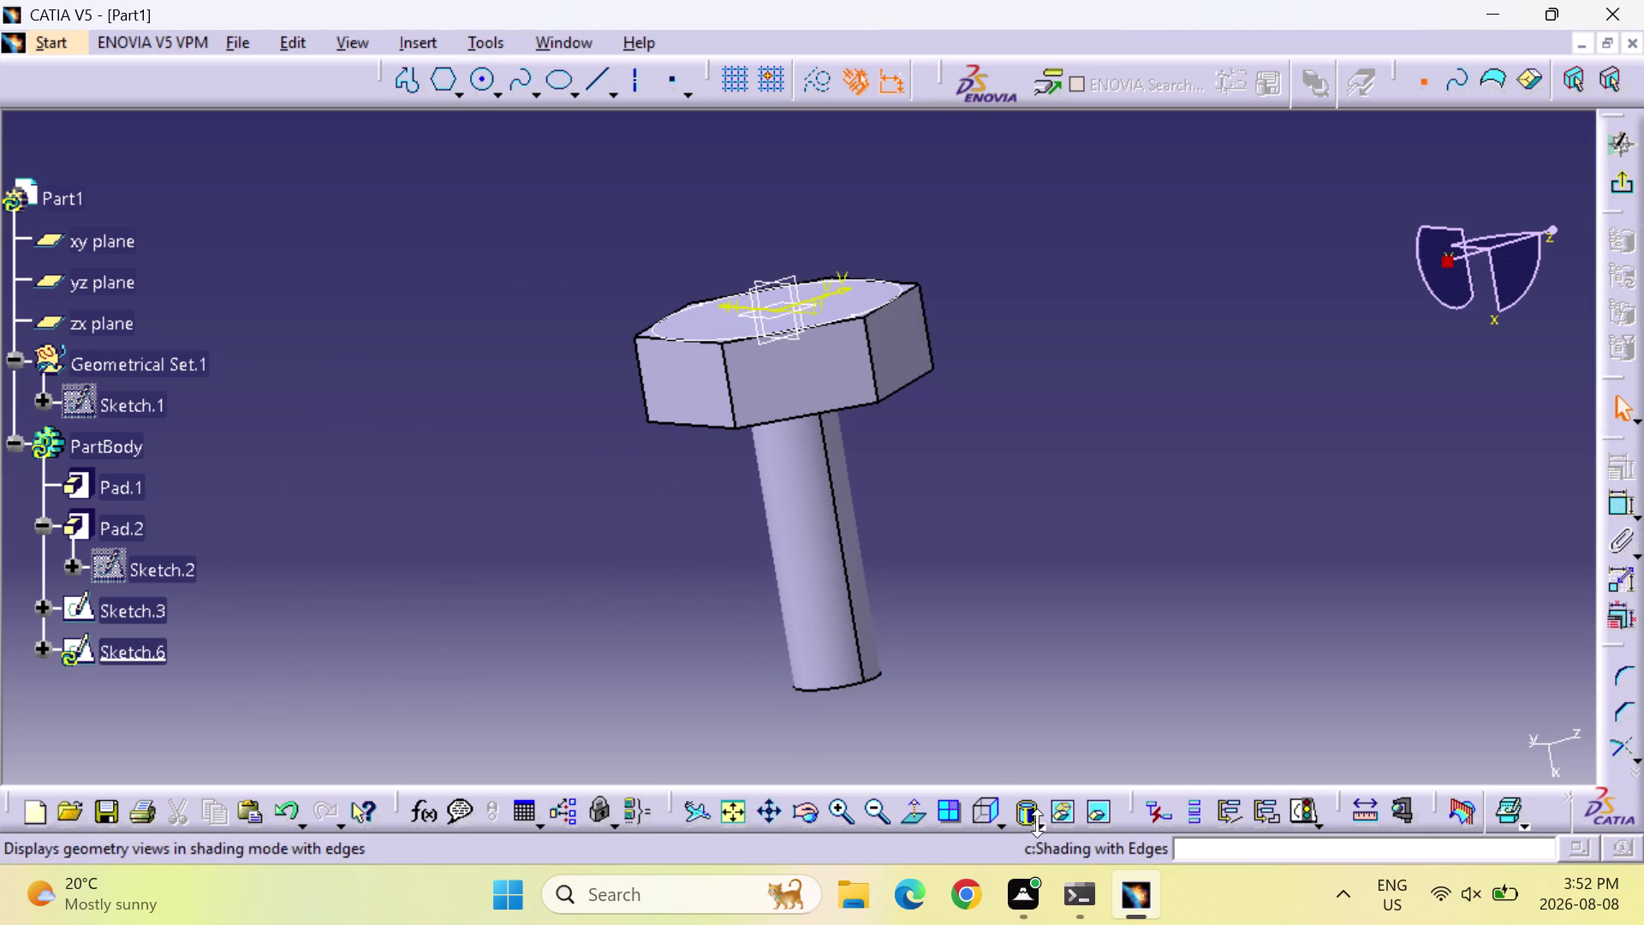
click(1004, 821)
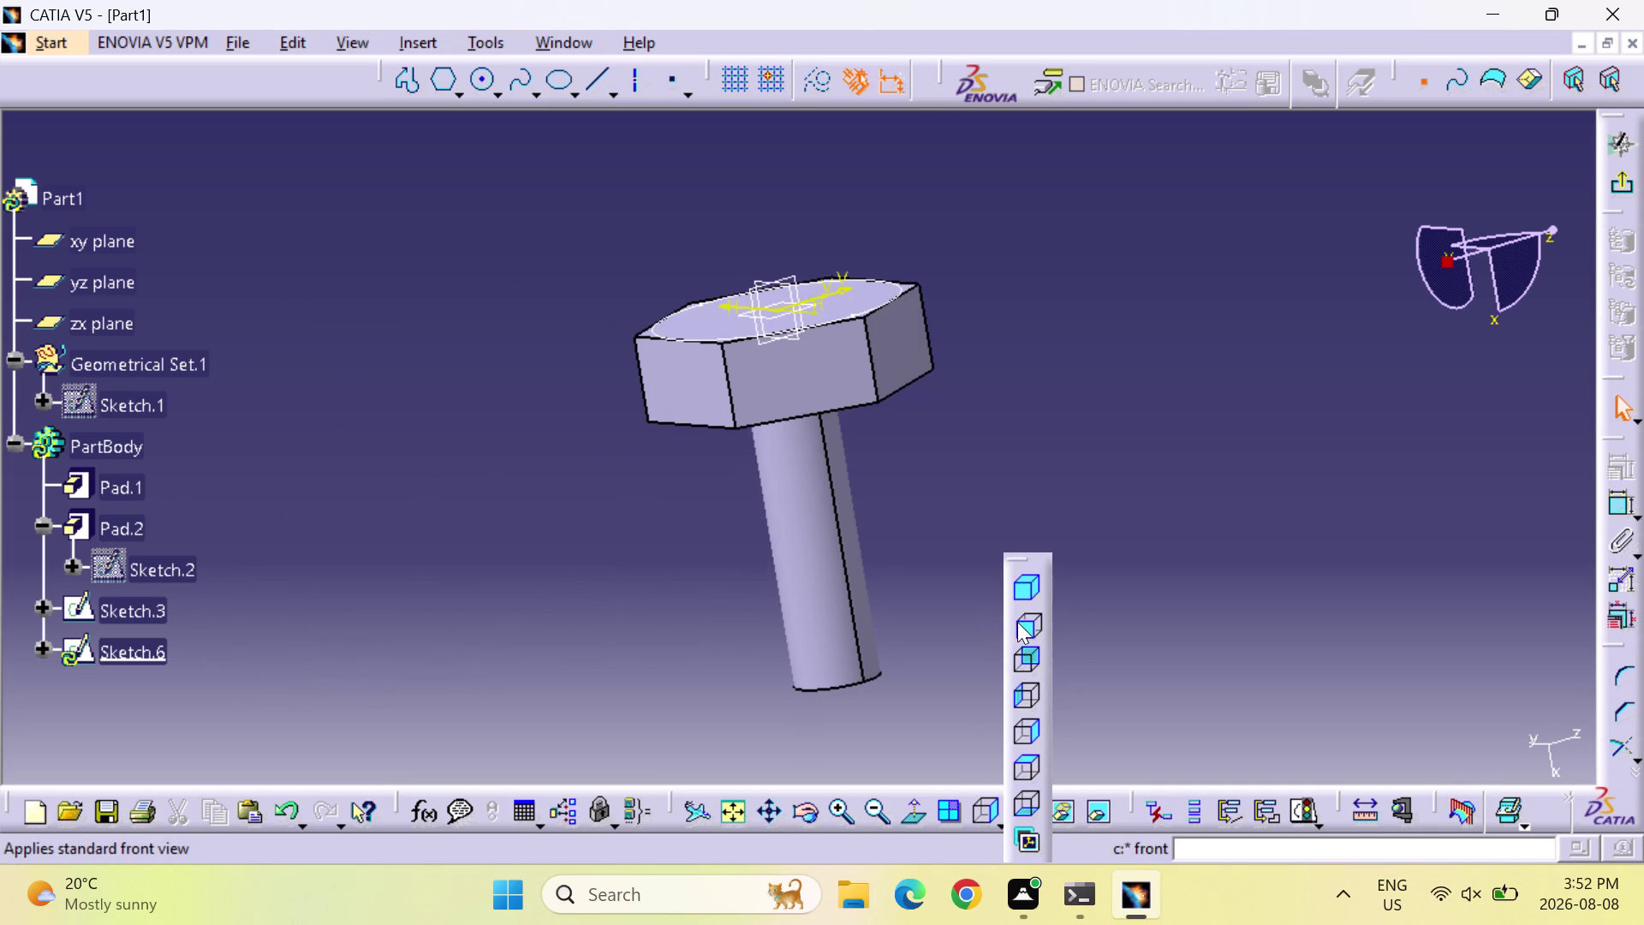
Show the bolt in Front view with hidden edges drawn as dashed lines.
click(1037, 637)
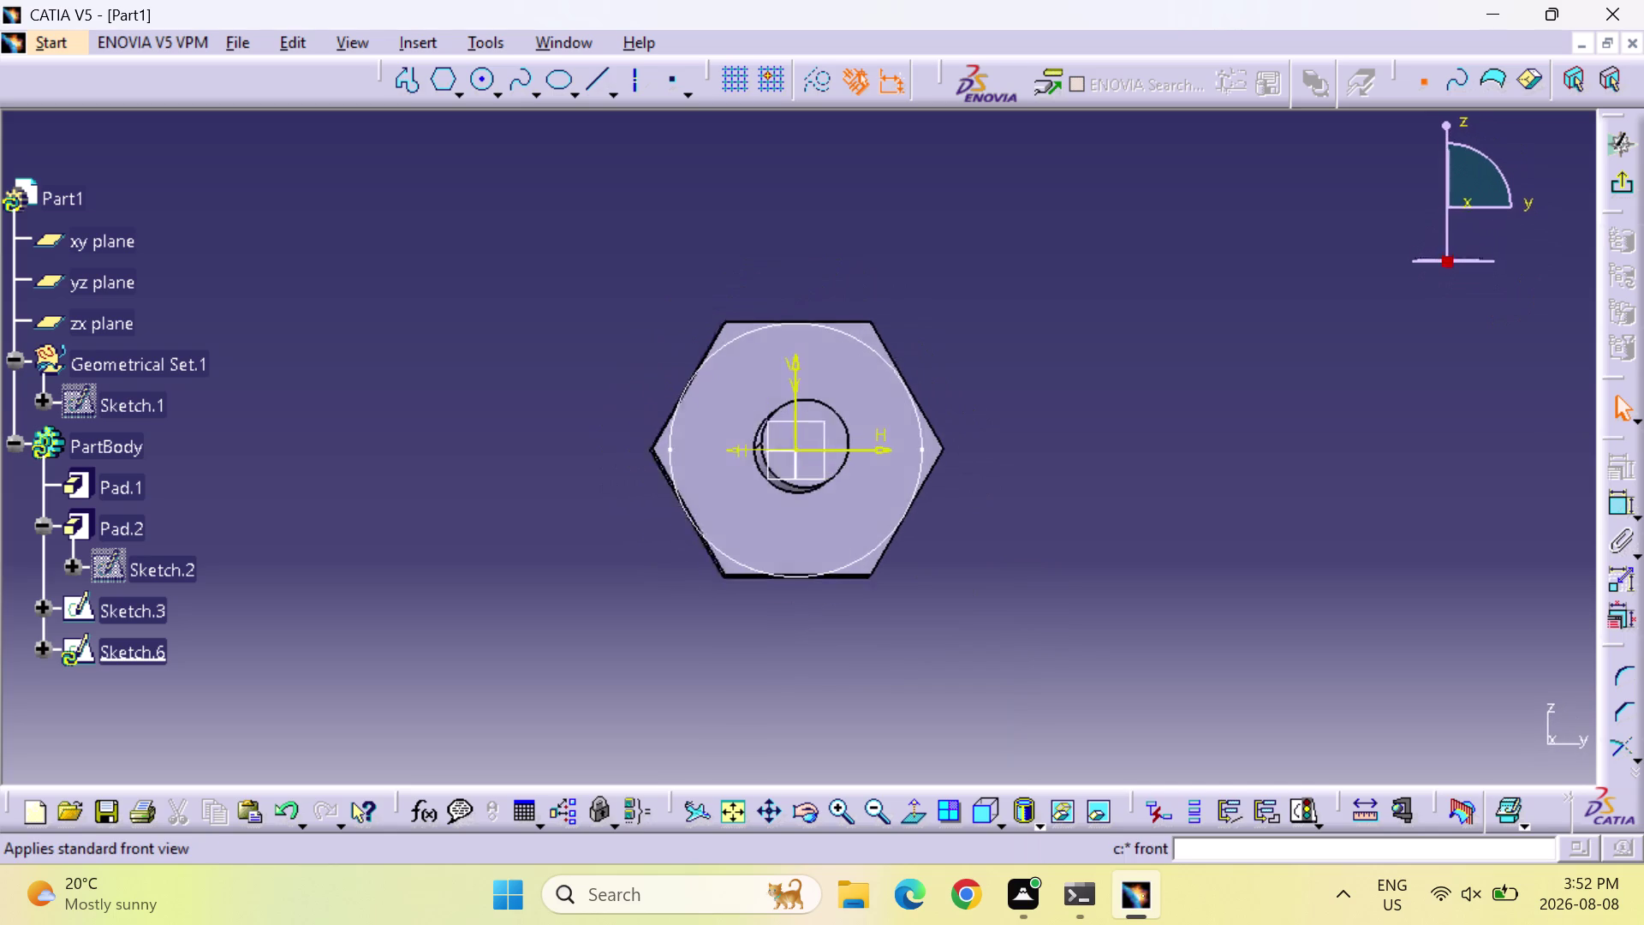
click(1006, 818)
click(1025, 736)
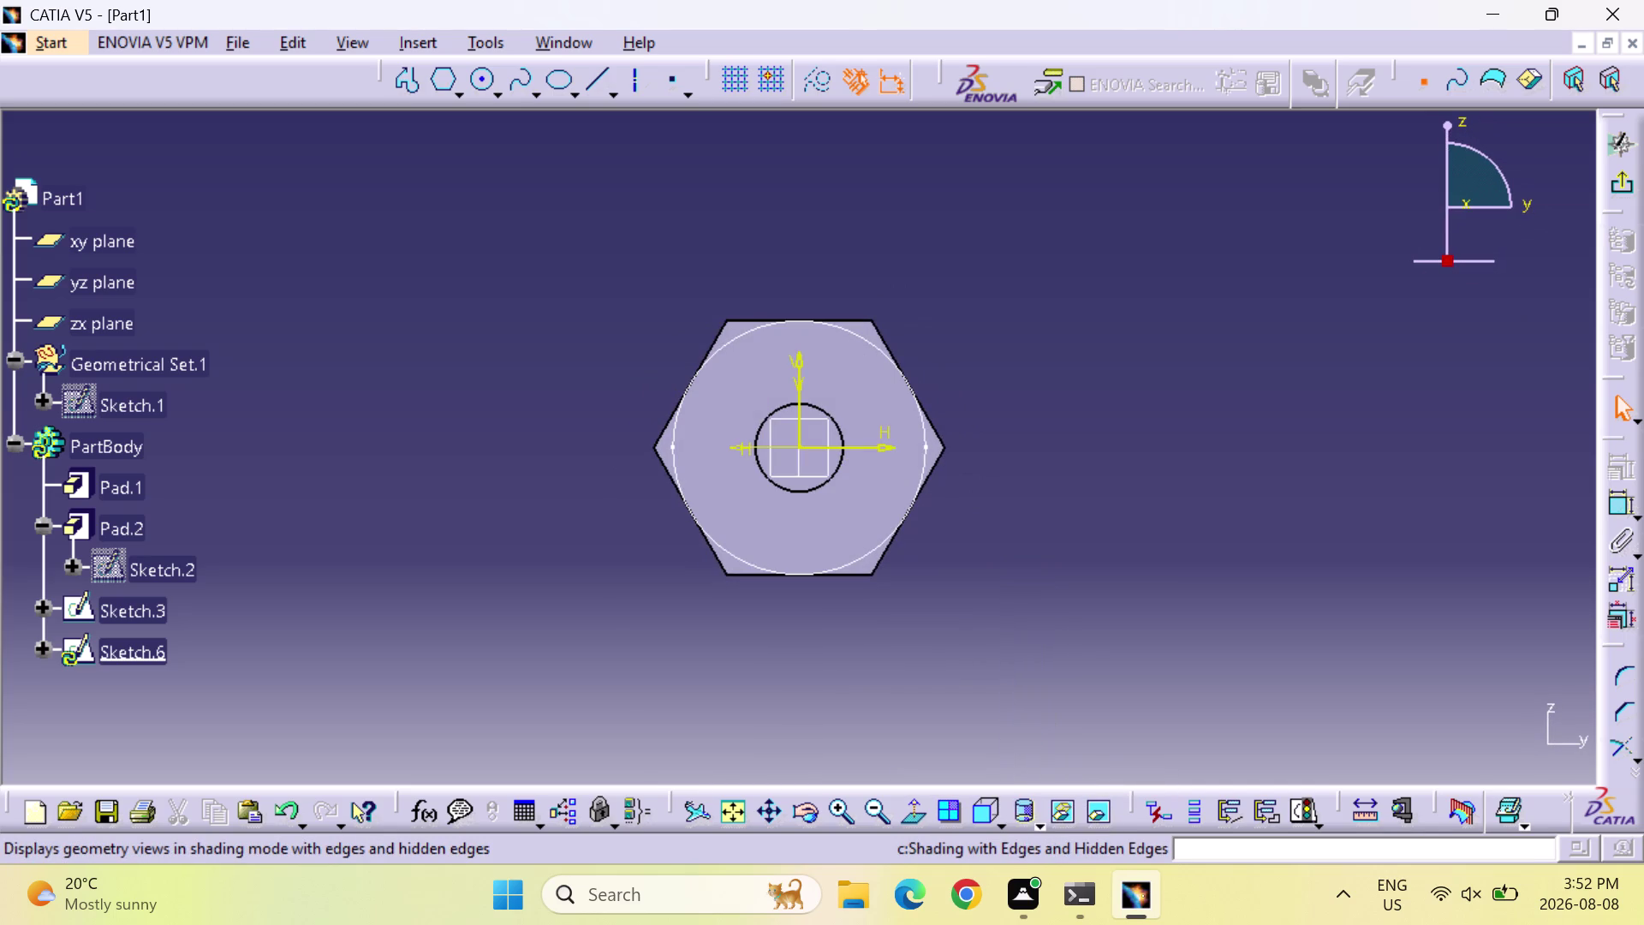
Switch the bolt to the Back view, then to the Bottom view.
click(998, 823)
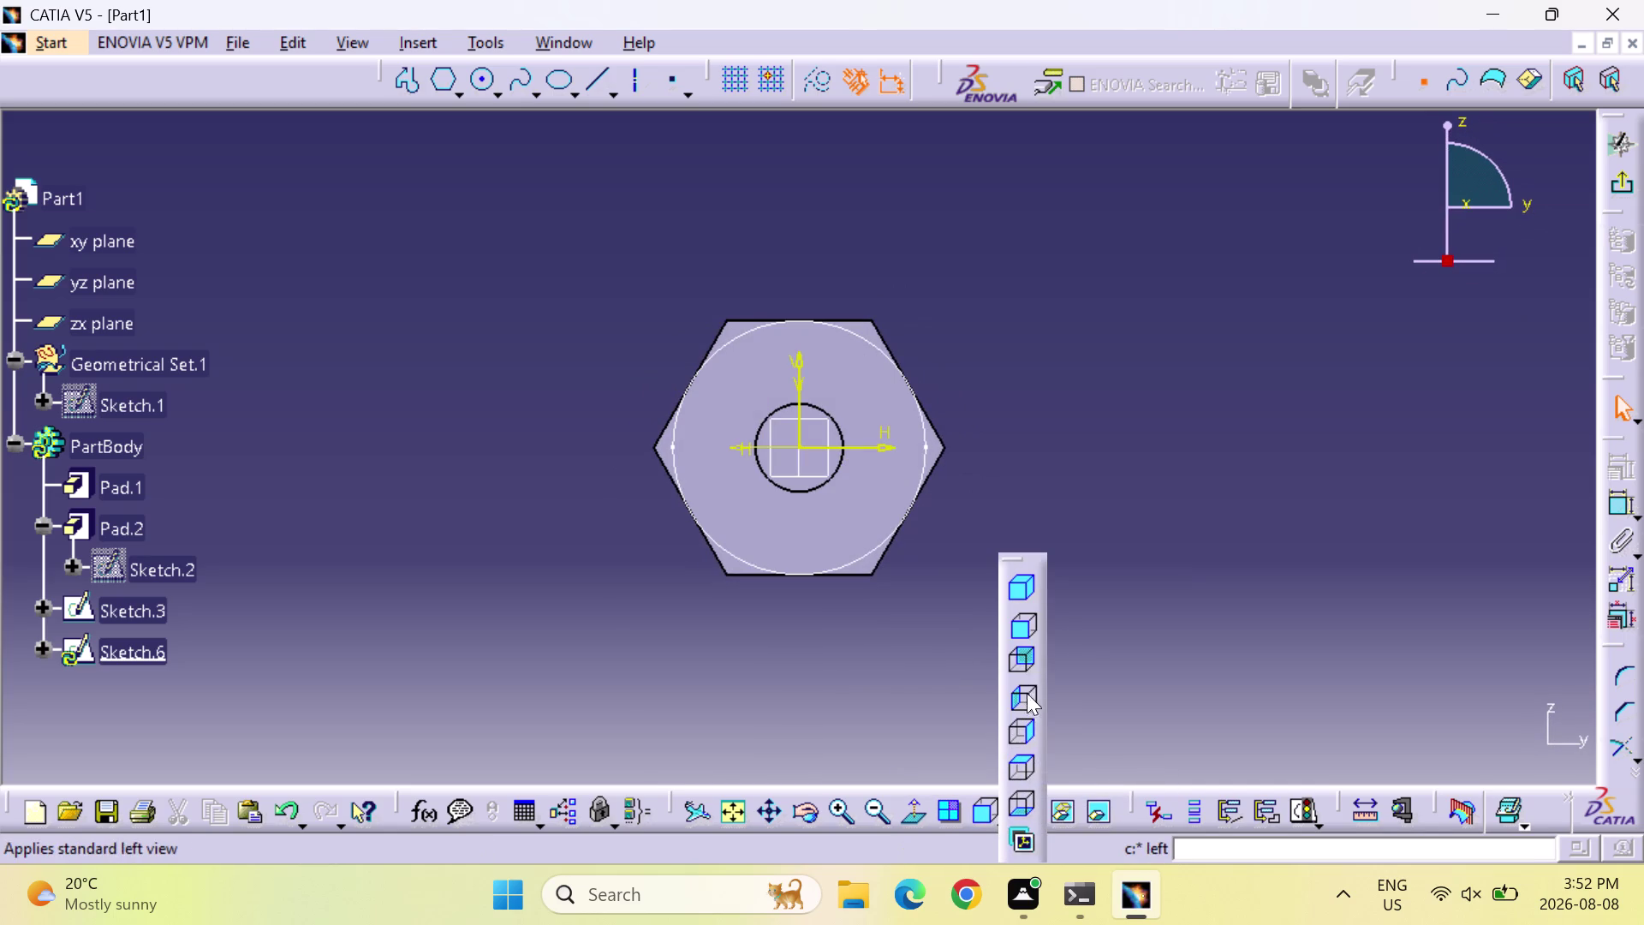
click(1030, 671)
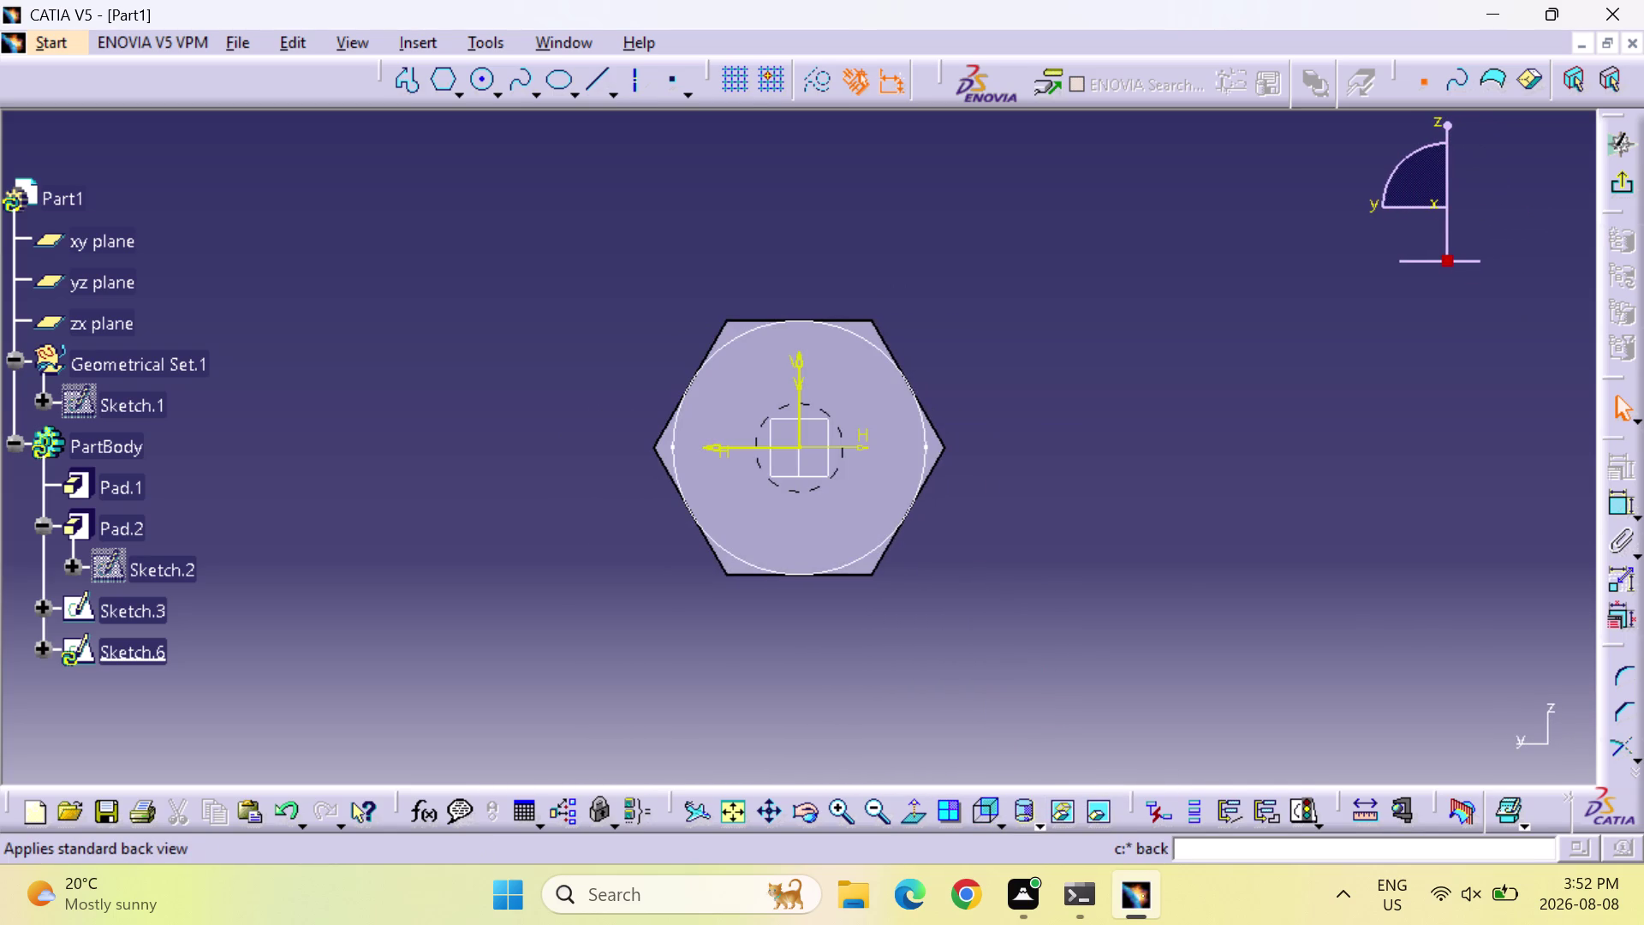
click(1003, 825)
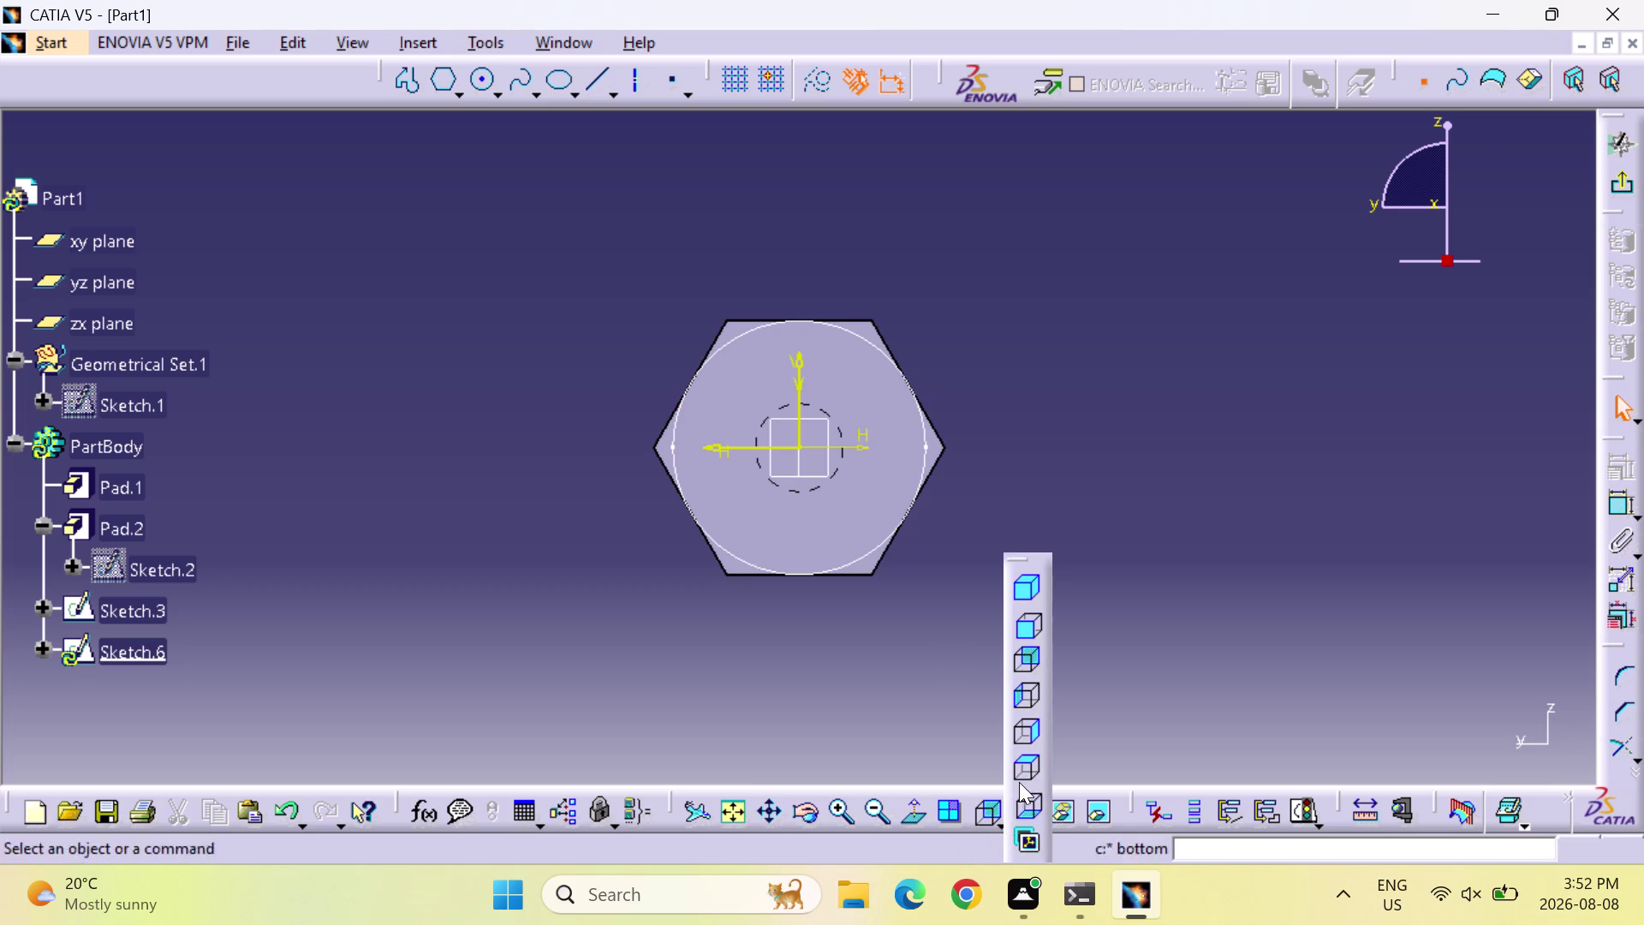
click(1028, 763)
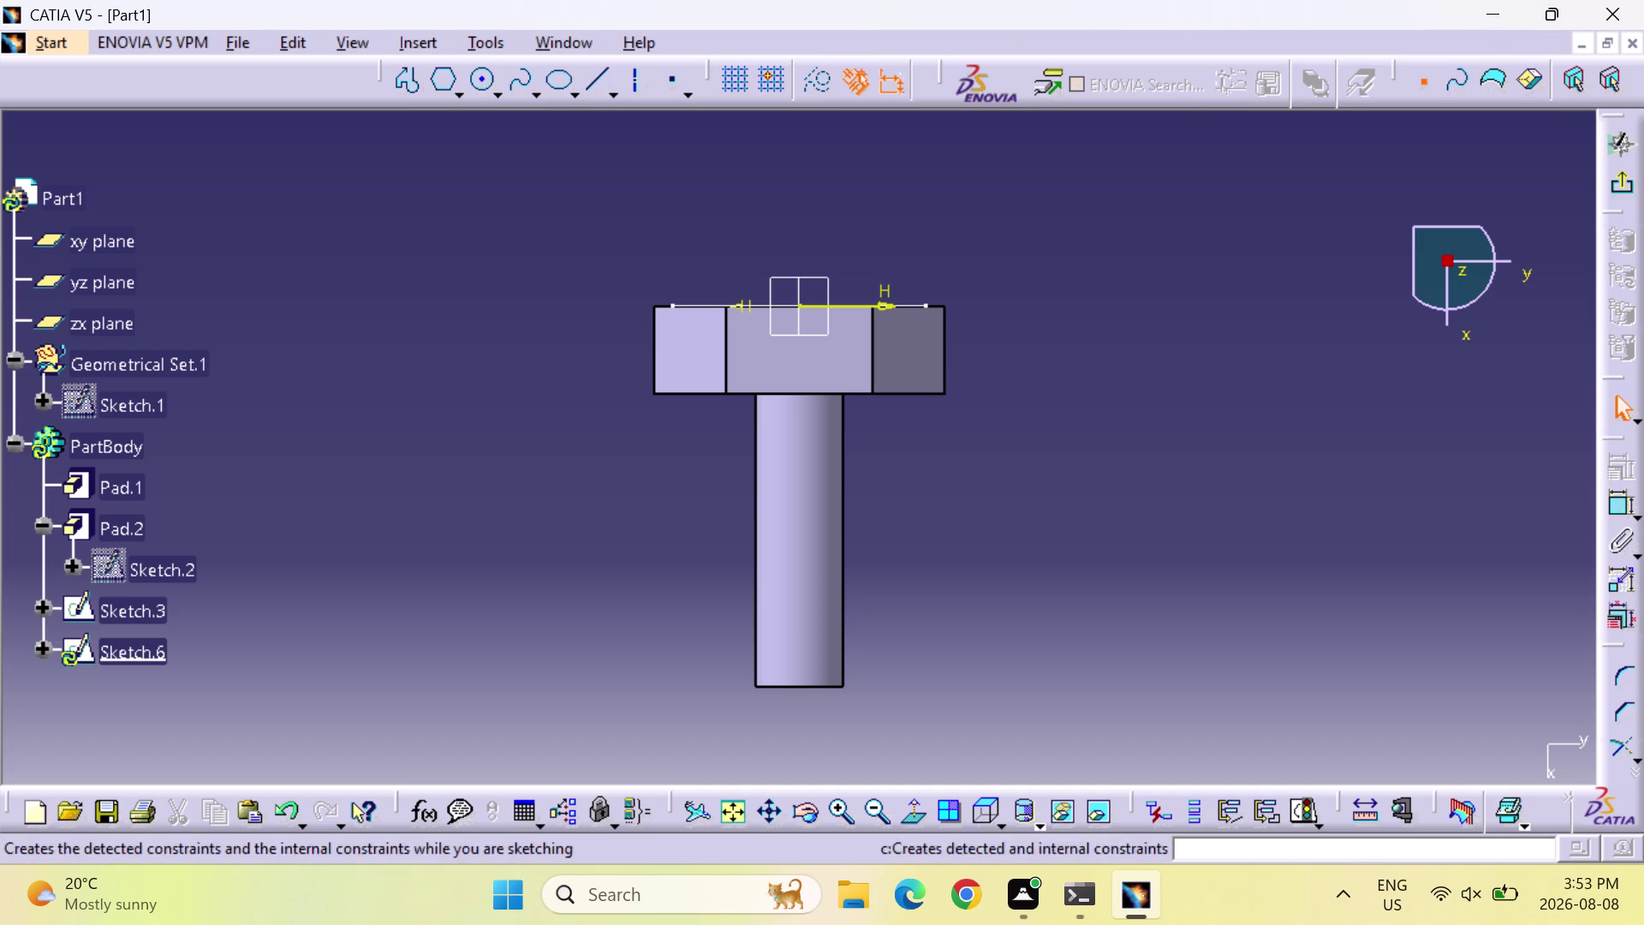
click(1614, 190)
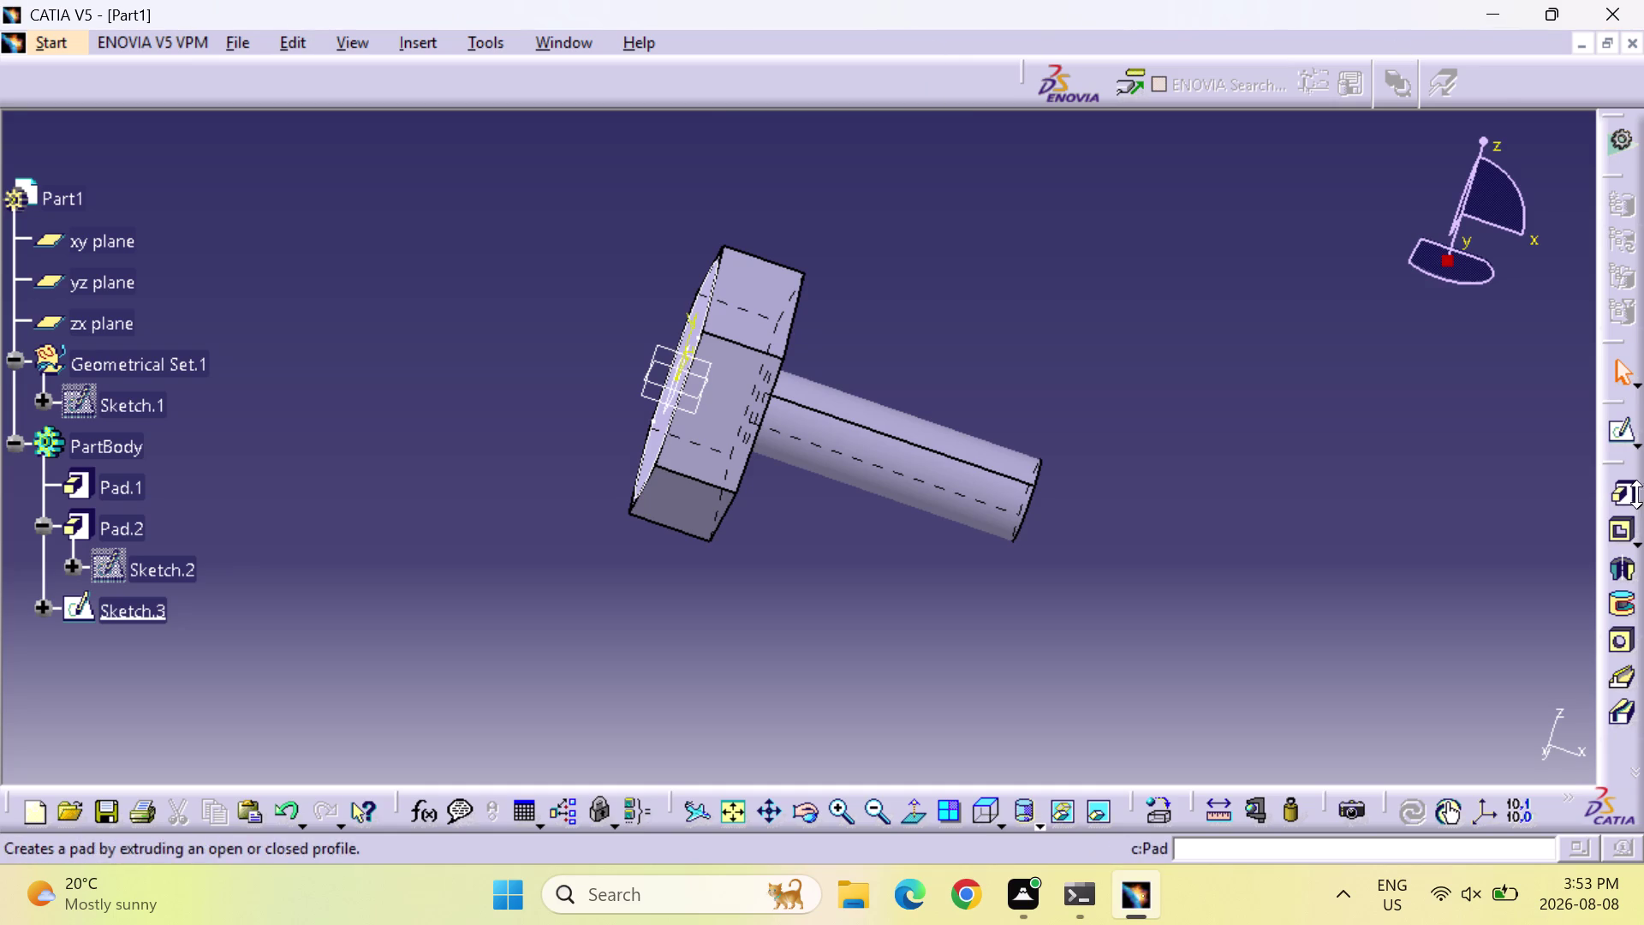
Start a new sketch on the yz plane, opening Sketch.7 facing the hex head.
click(1616, 423)
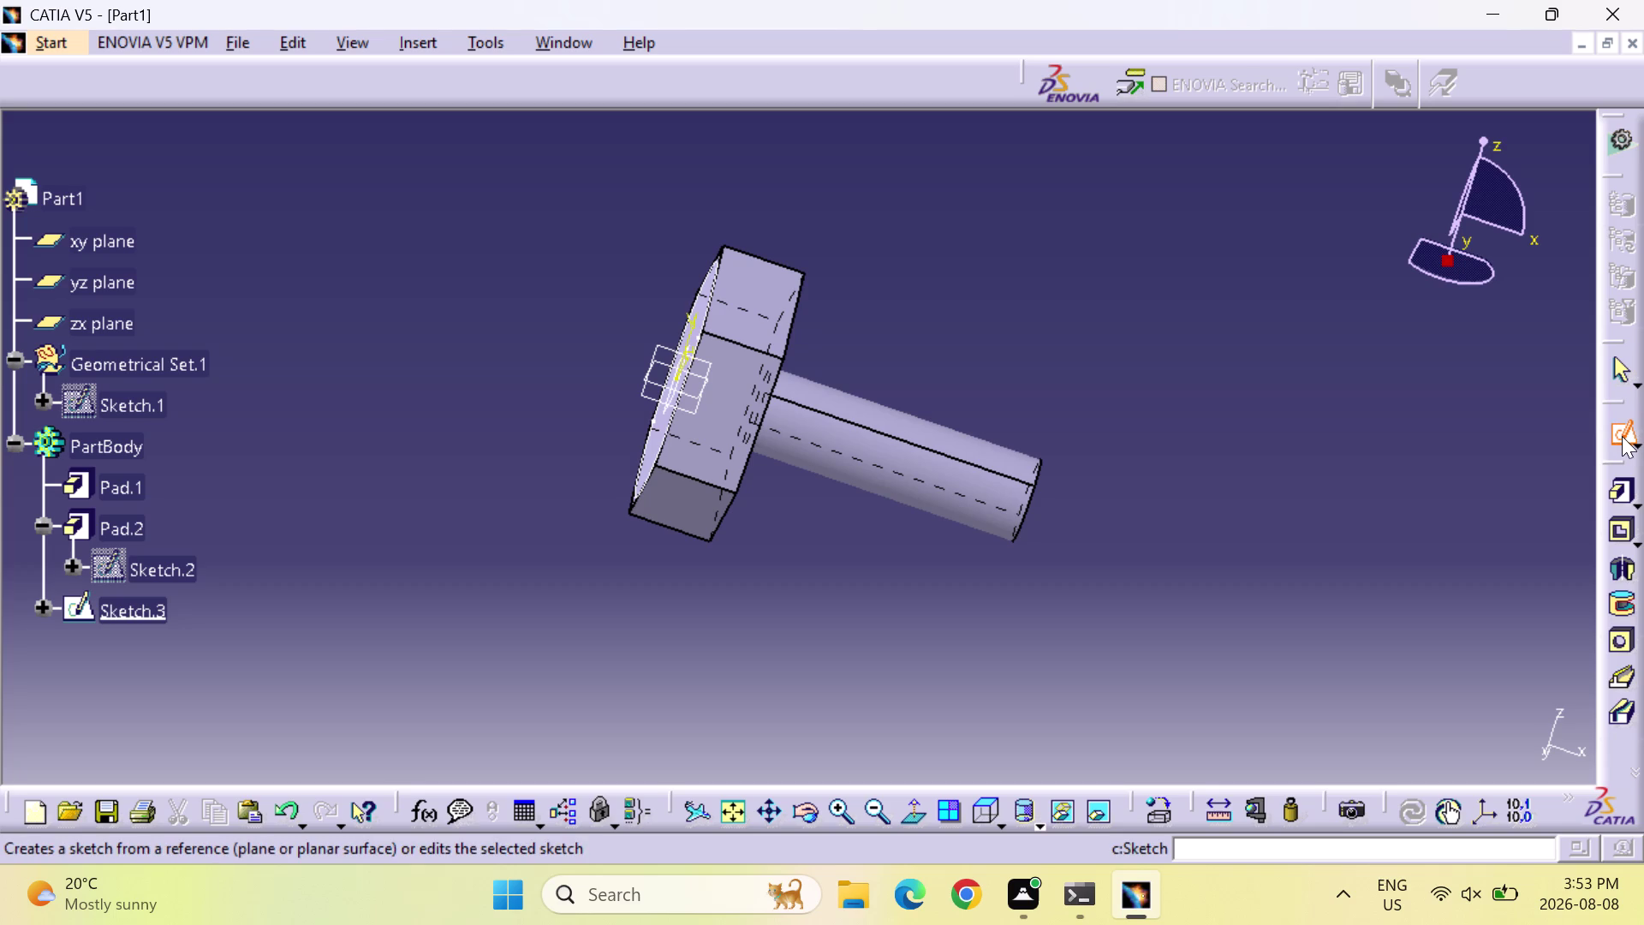
click(1622, 436)
triple_click(1619, 436)
double_click(1618, 436)
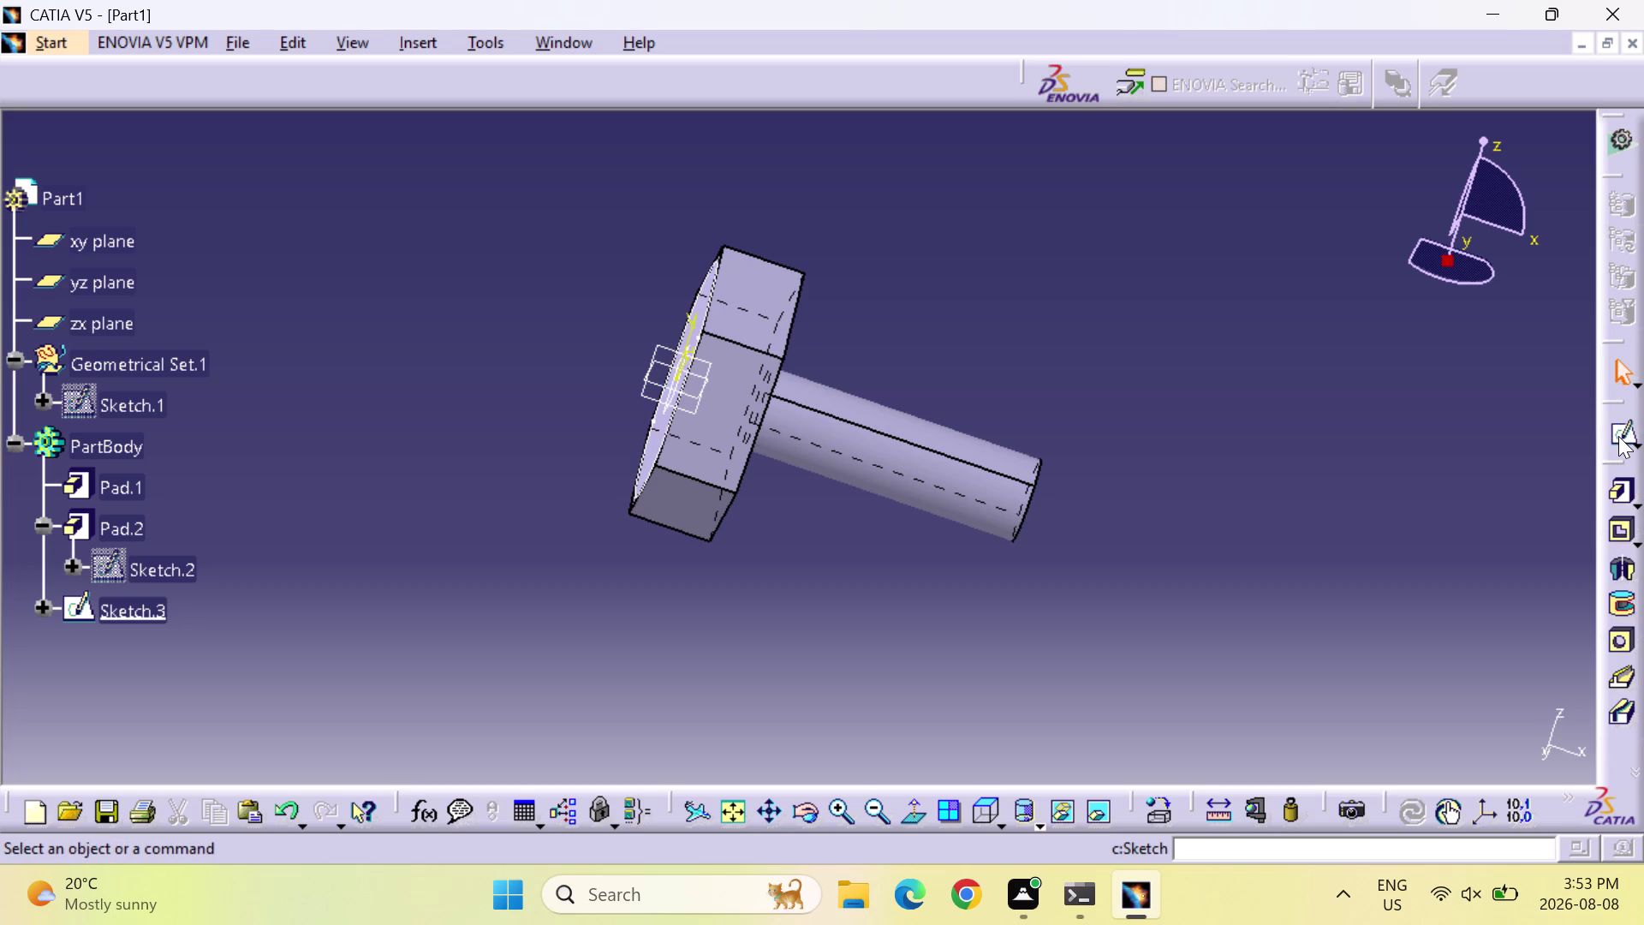
click(1619, 436)
click(1619, 436)
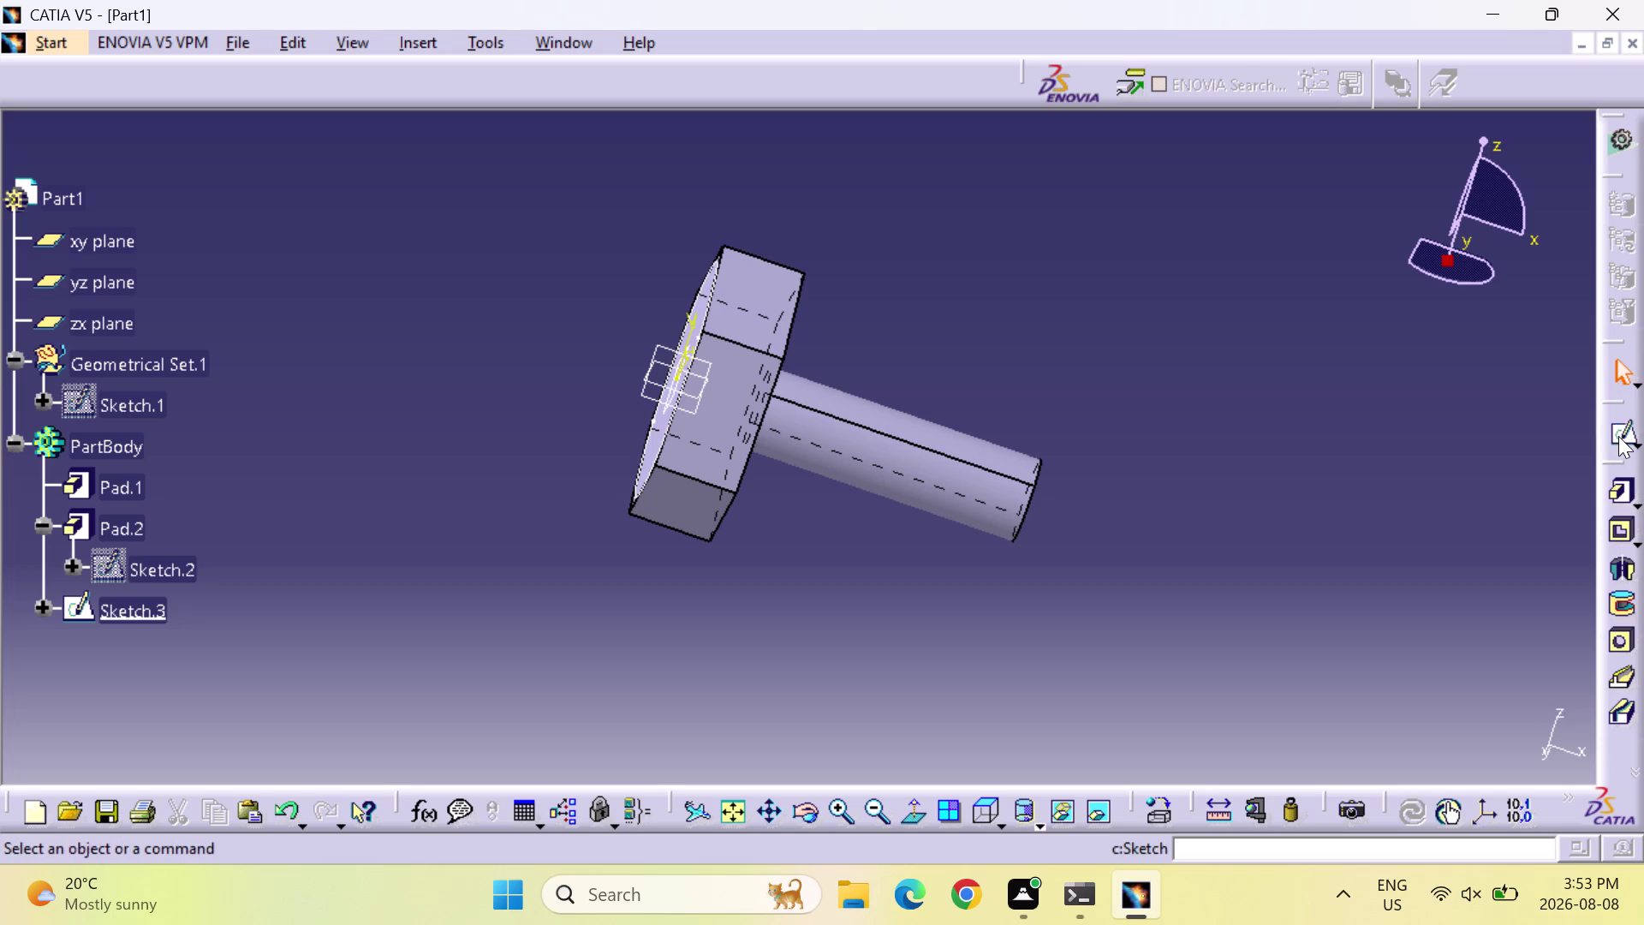
double_click(1618, 436)
double_click(1619, 435)
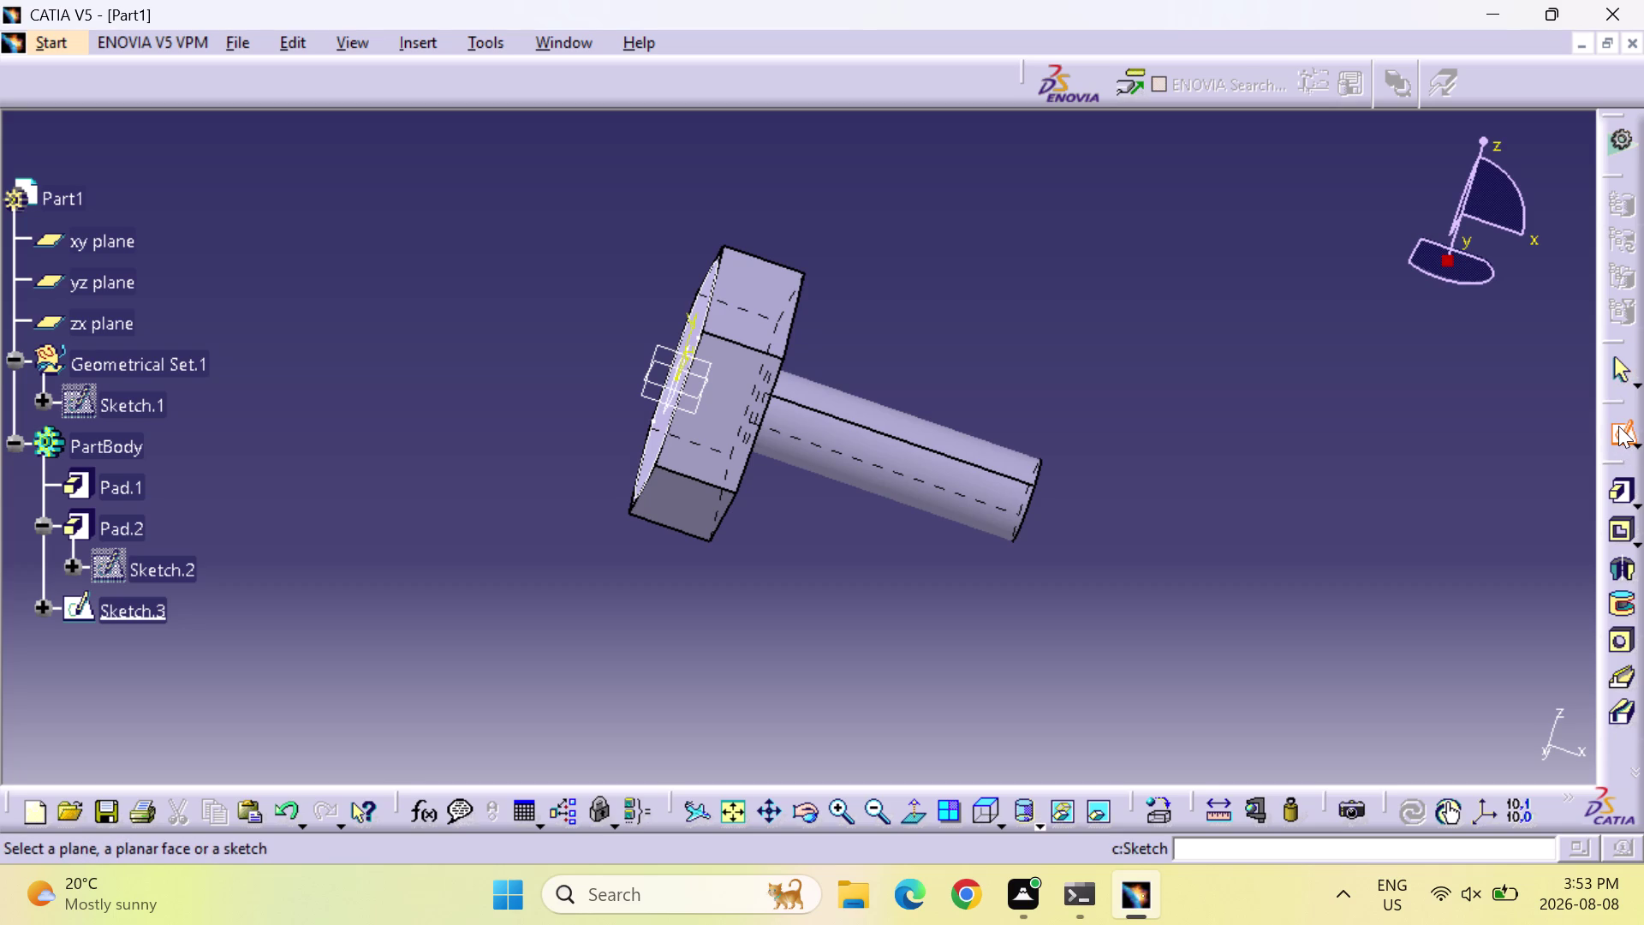
click(123, 288)
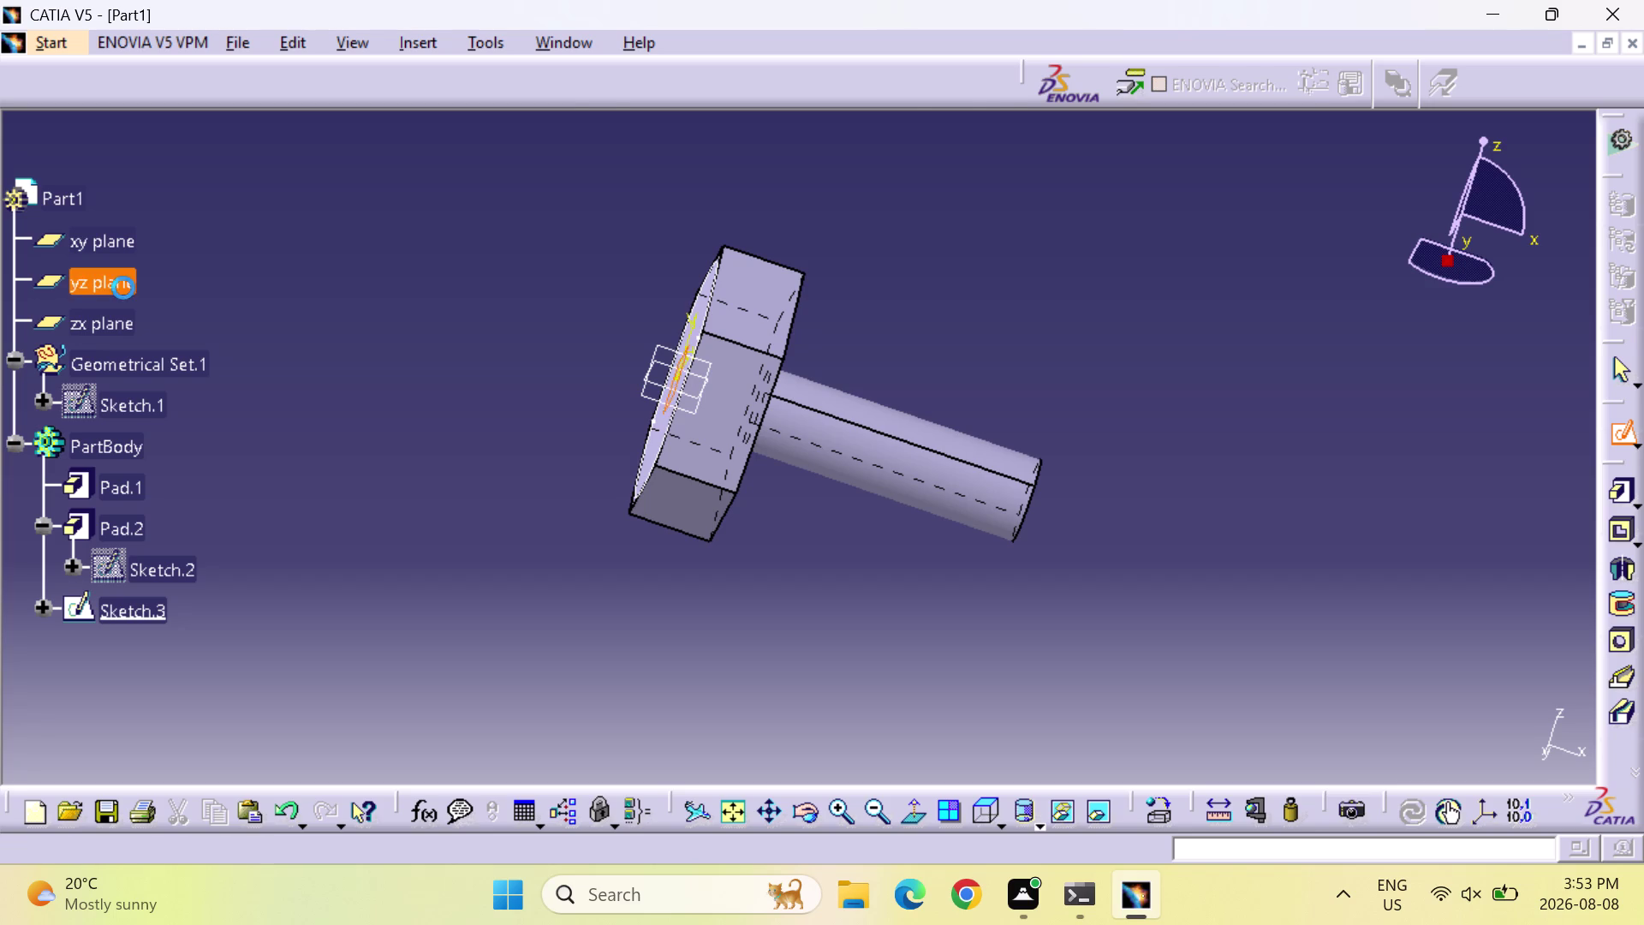
click(728, 811)
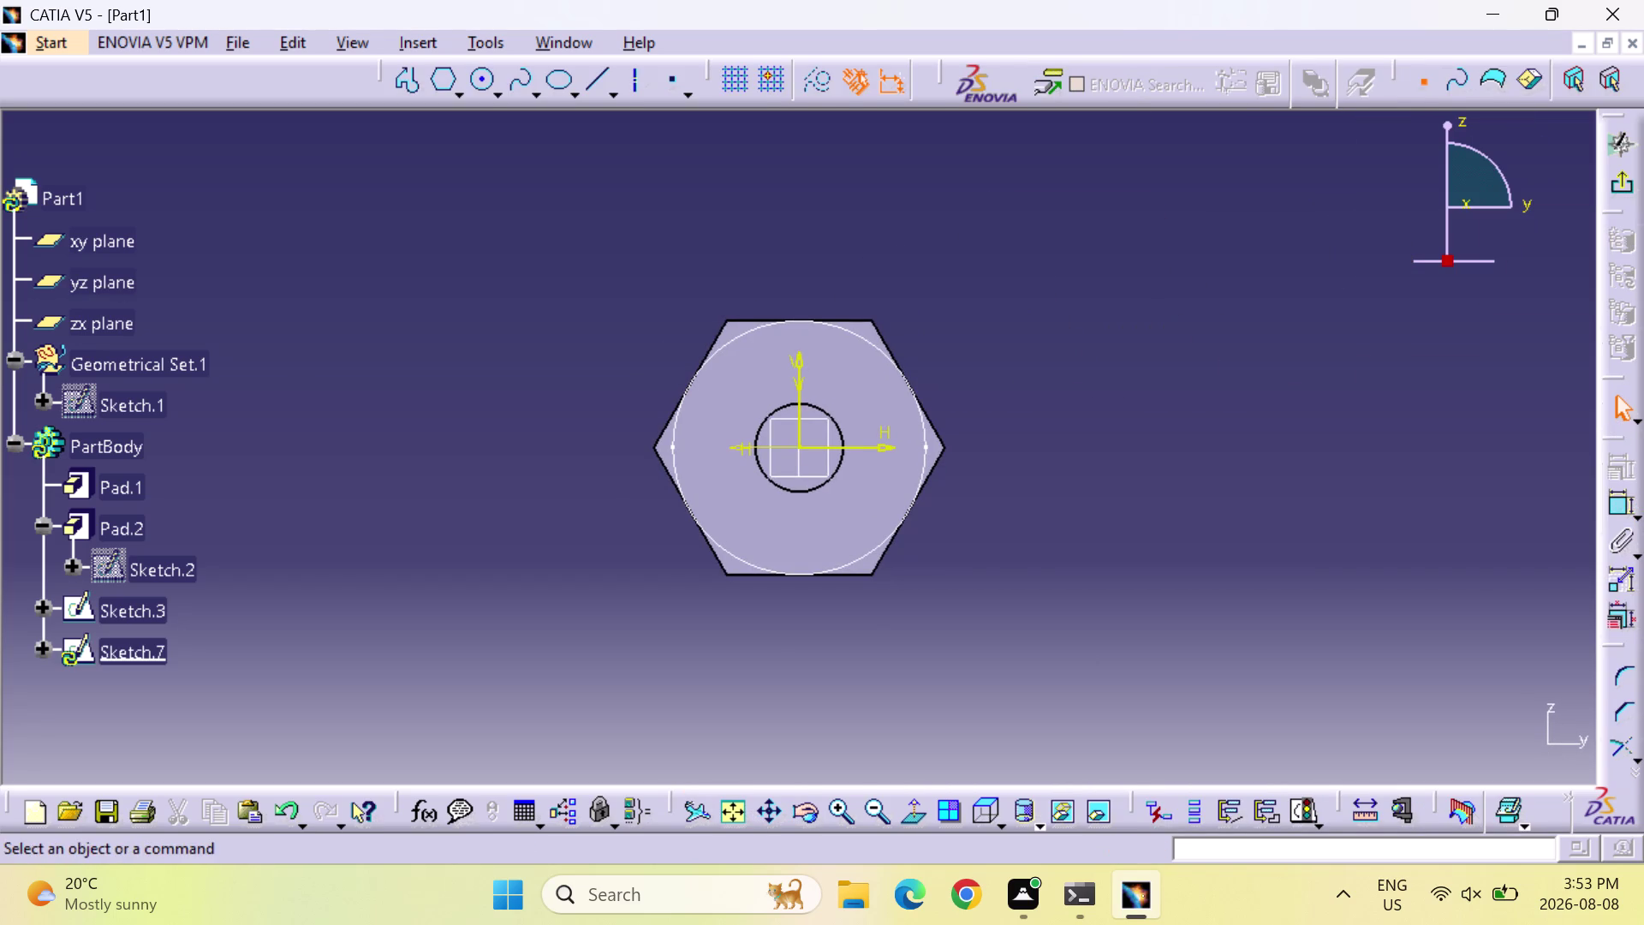
Pan and orbit the bolt in 3D inside Sketch.7.
middle_click(824, 705)
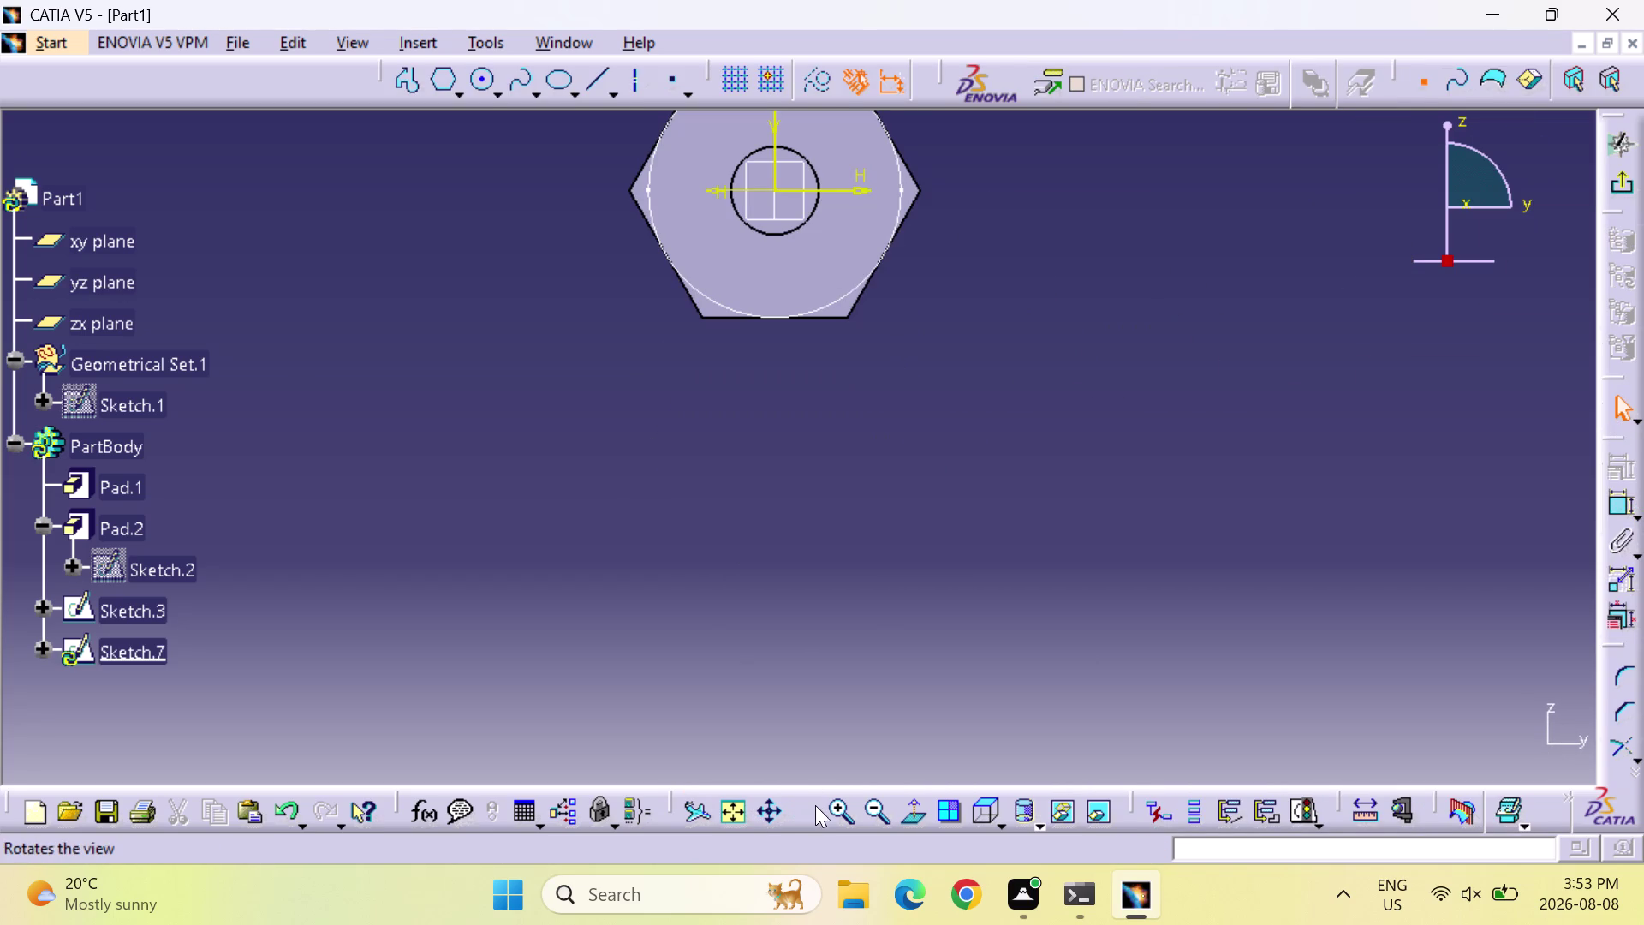
click(805, 811)
drag(848, 711, 879, 612)
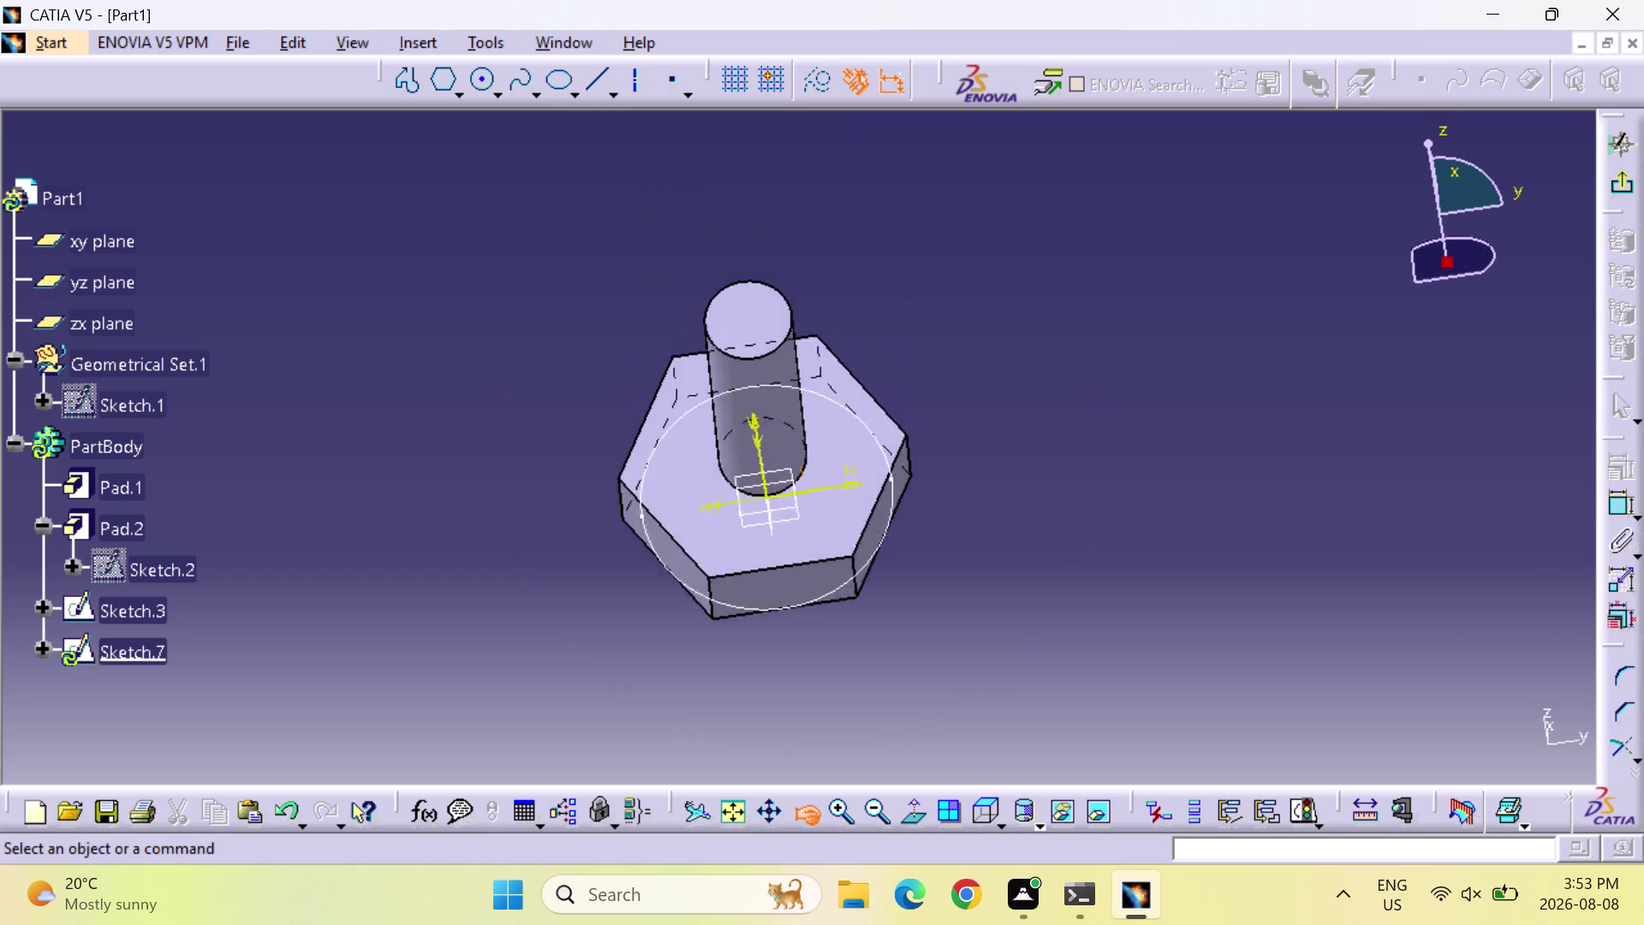
drag(878, 613, 798, 629)
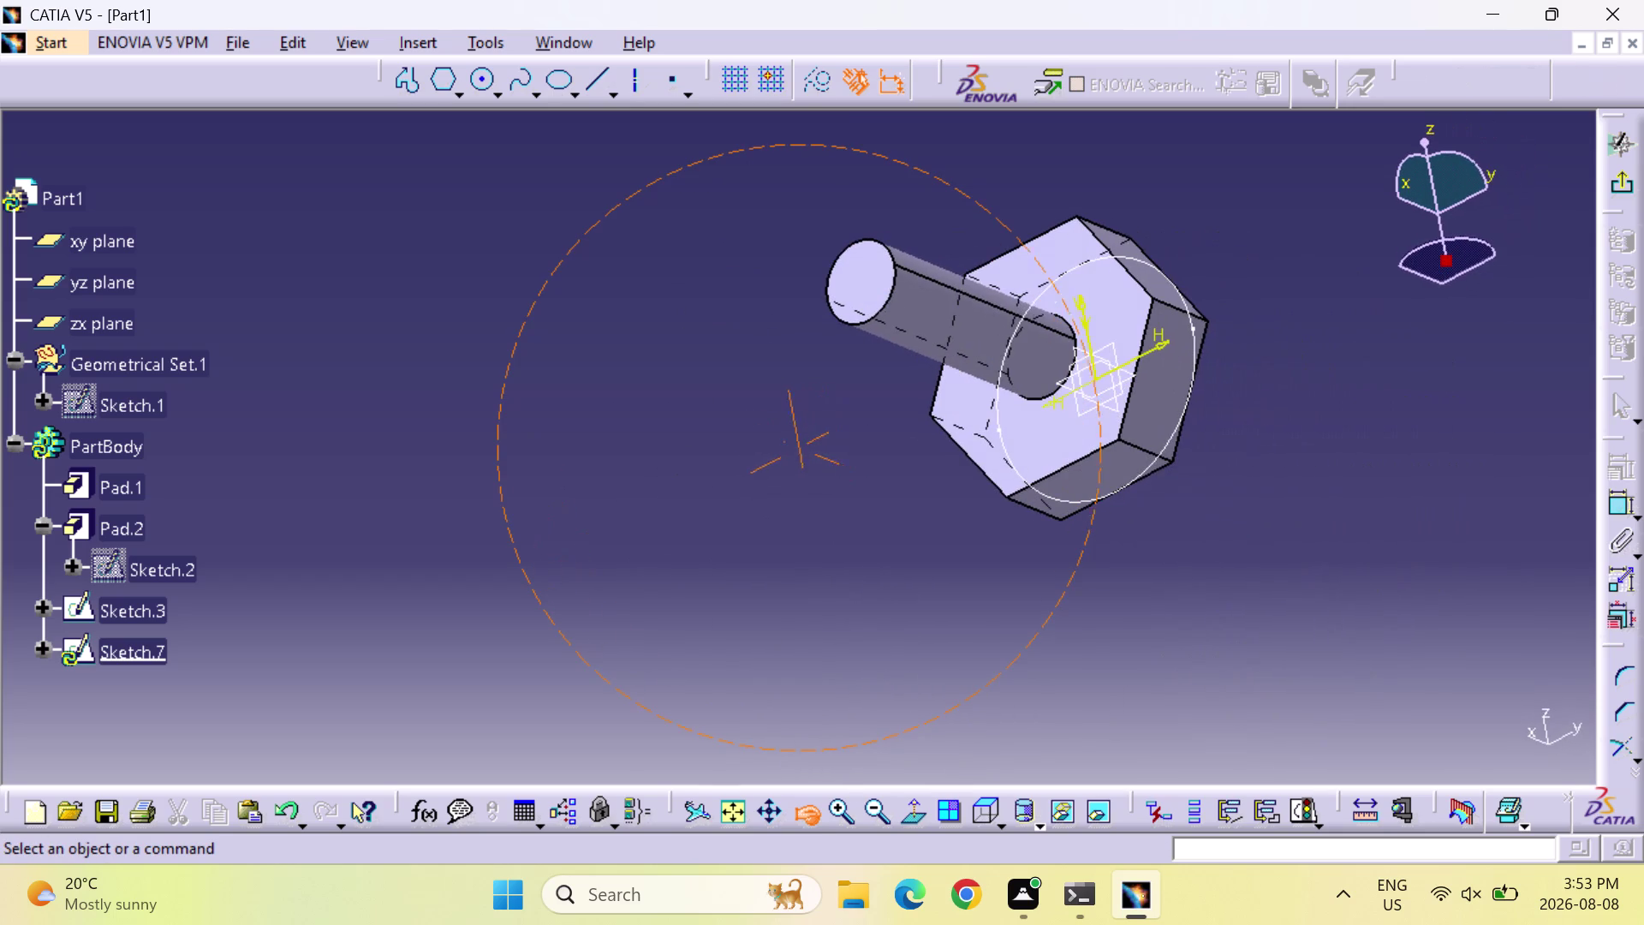
click(122, 289)
click(106, 285)
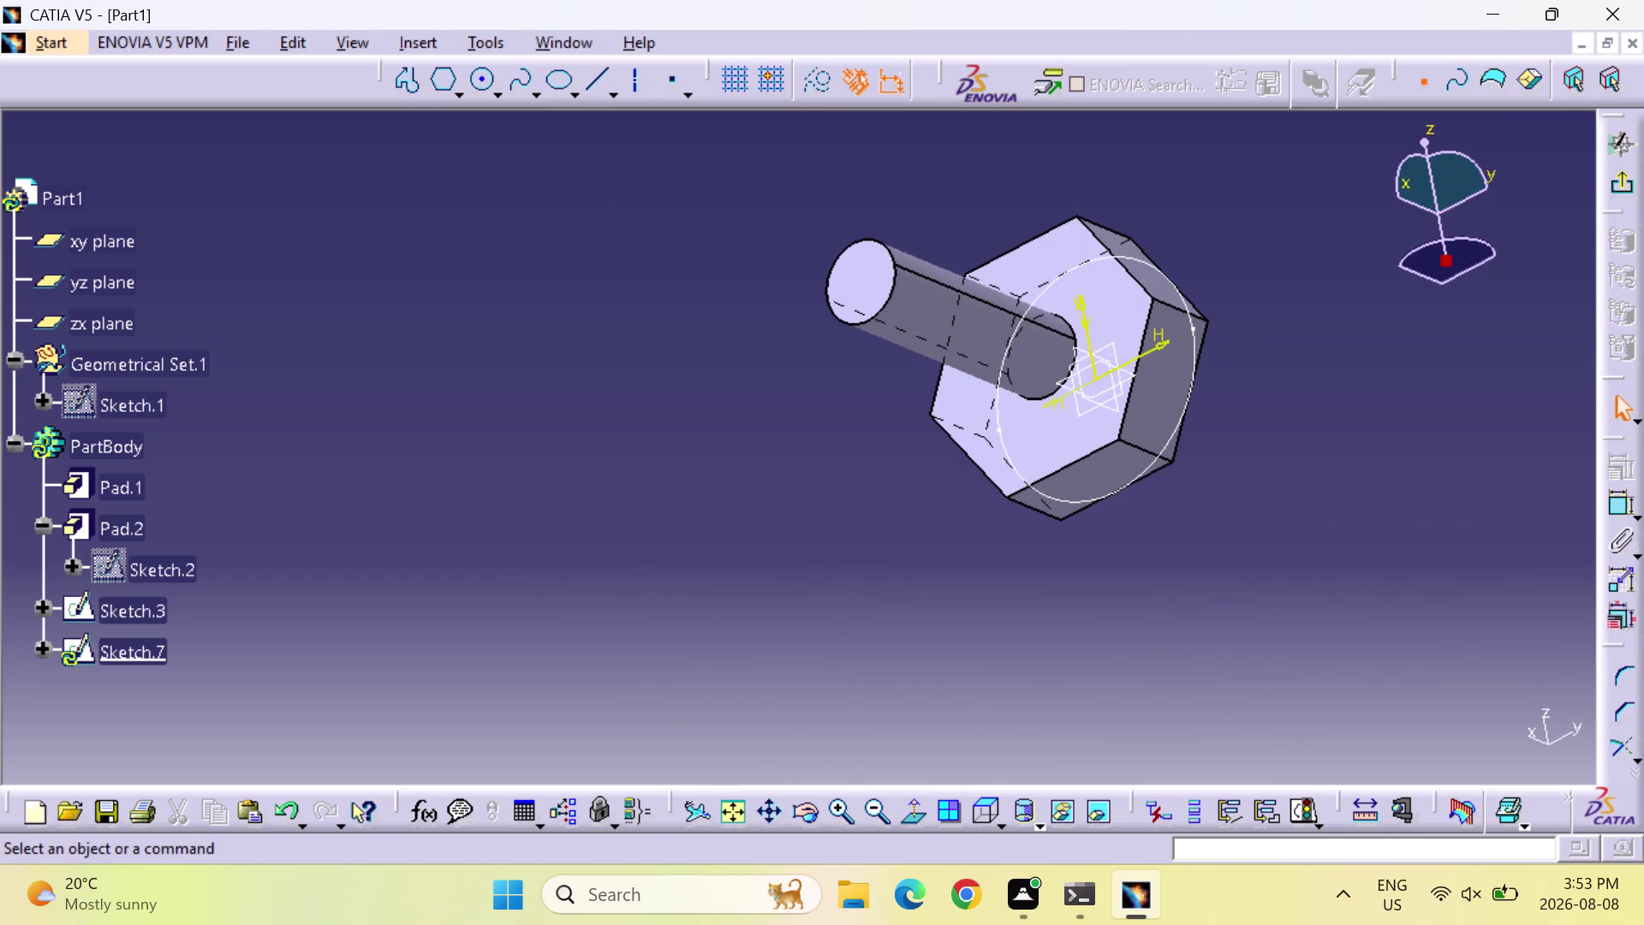
click(119, 327)
Reposition the bolt in the view, then exit and discard the empty Sketch.7.
drag(1168, 611, 1168, 610)
drag(1168, 610, 1168, 601)
middle_drag(1168, 600, 1160, 599)
right_drag(1161, 599, 592, 594)
middle_drag(1156, 600, 494, 621)
middle_drag(527, 587, 592, 594)
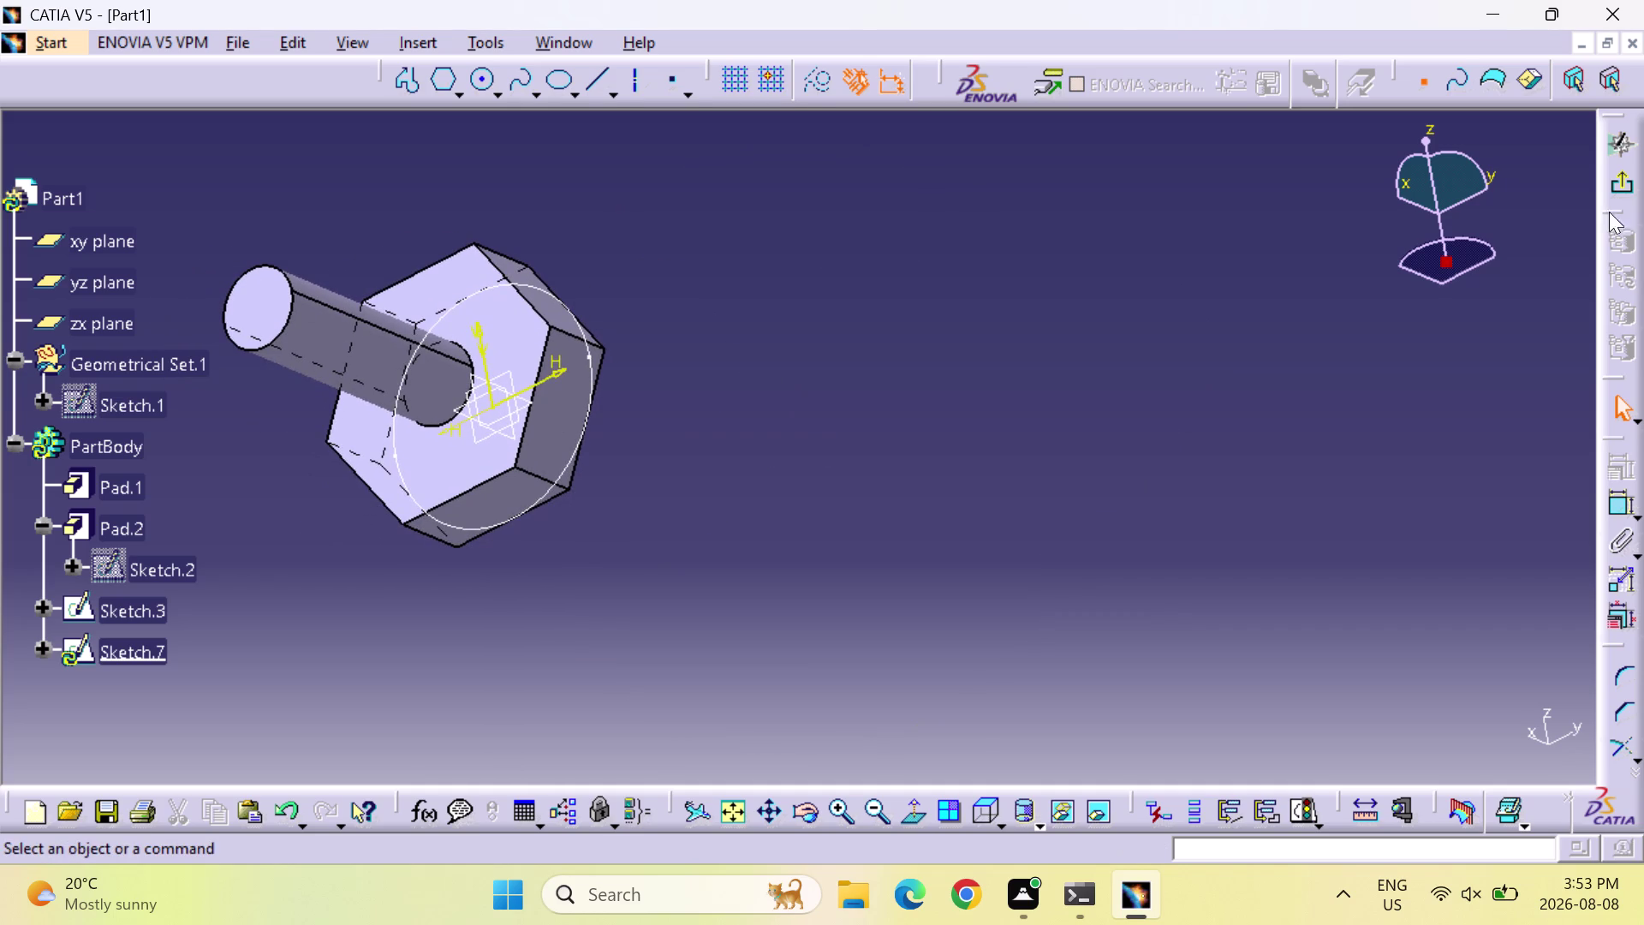
click(1615, 186)
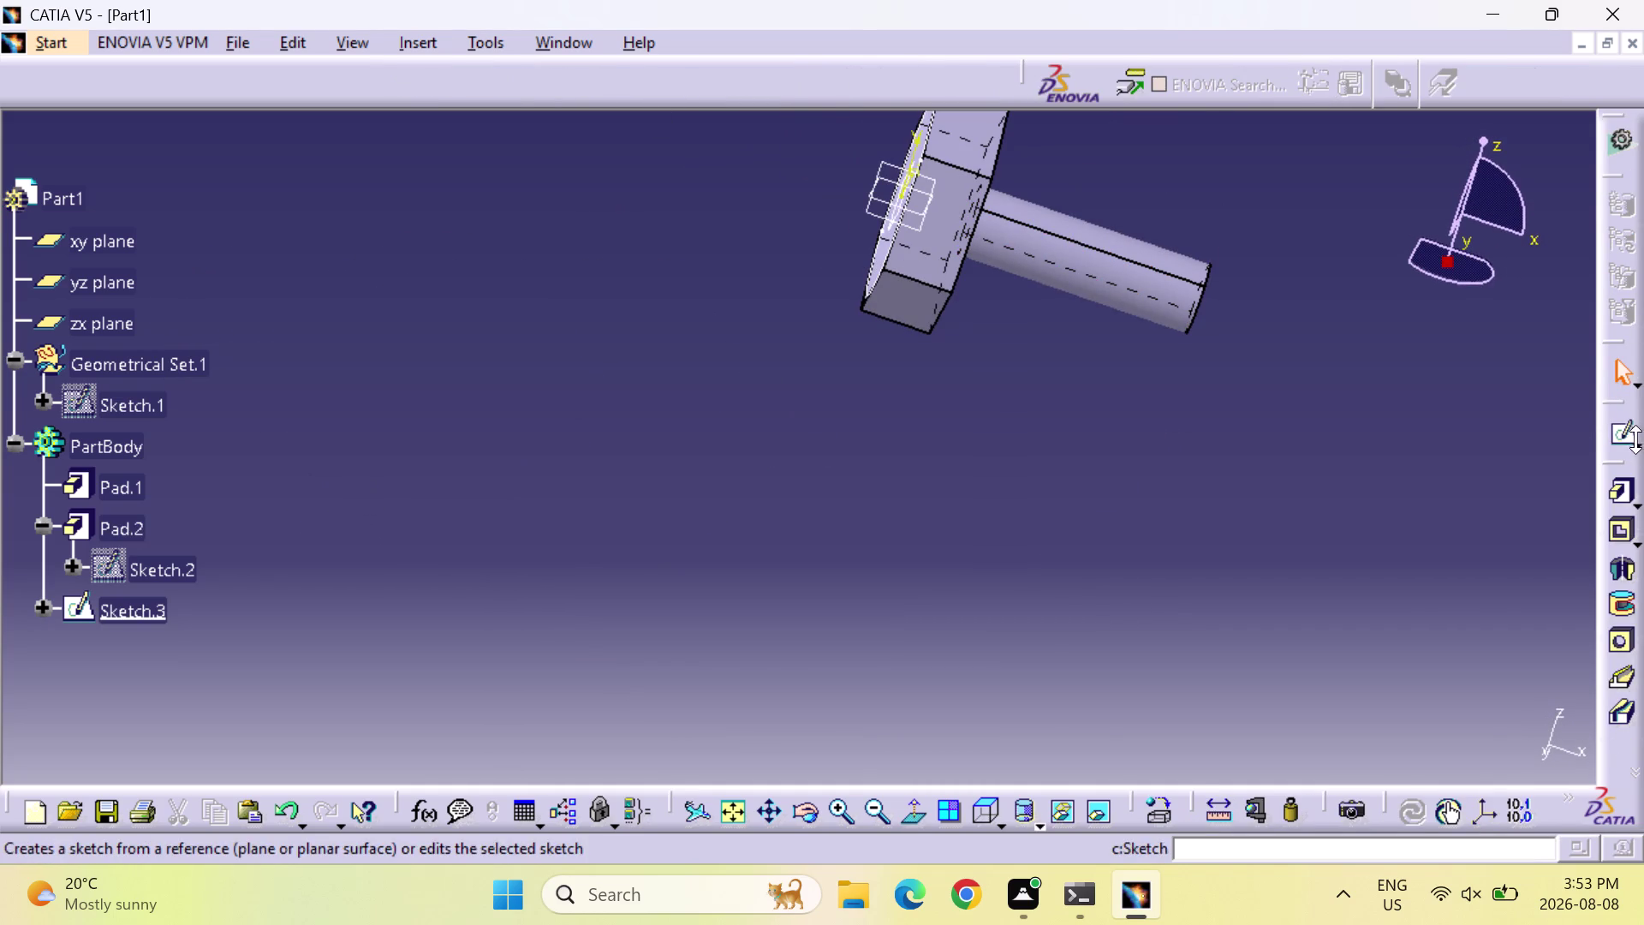
Create Sketch.8 on the yz plane and close it empty.
click(66, 286)
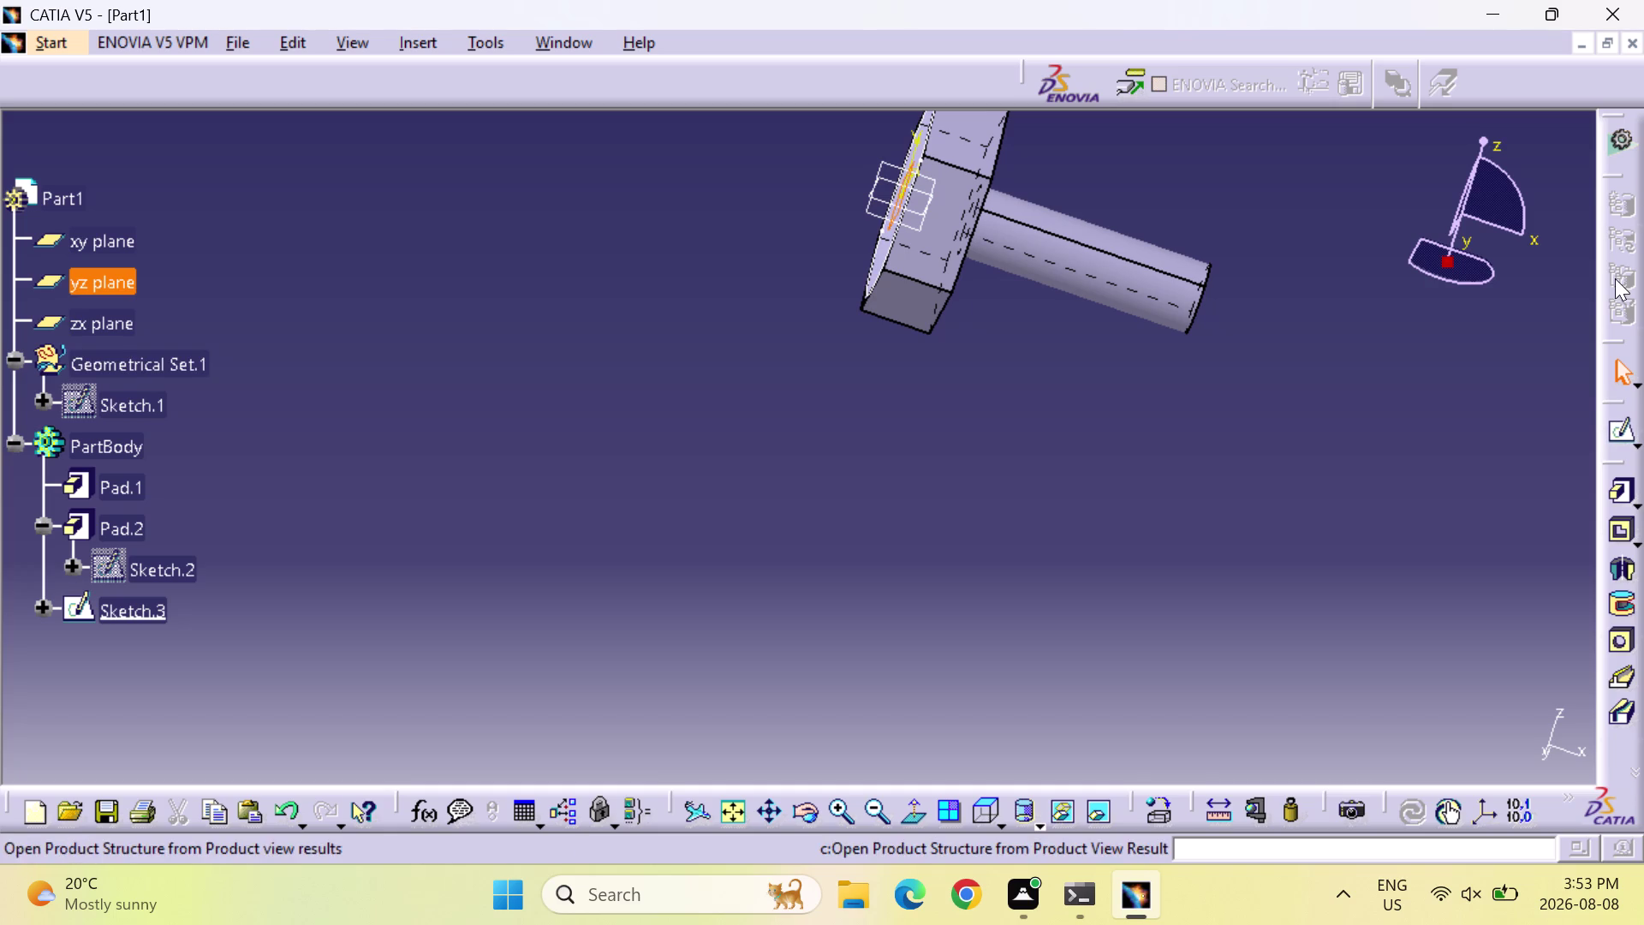
drag(1624, 435, 1610, 438)
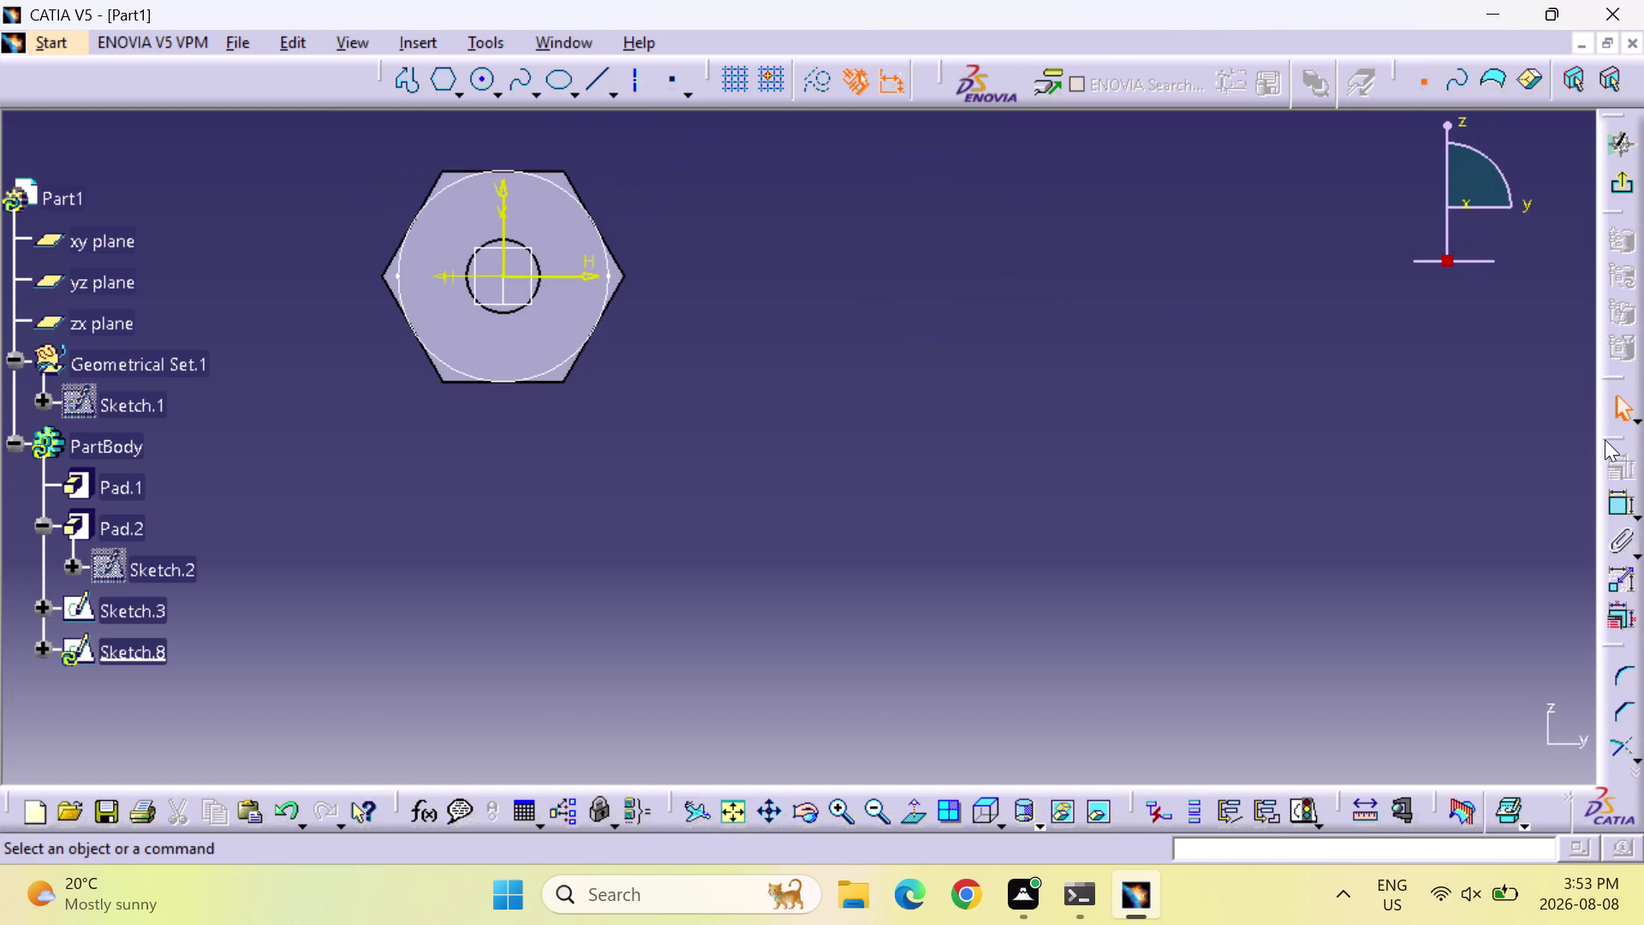
click(92, 331)
click(1628, 188)
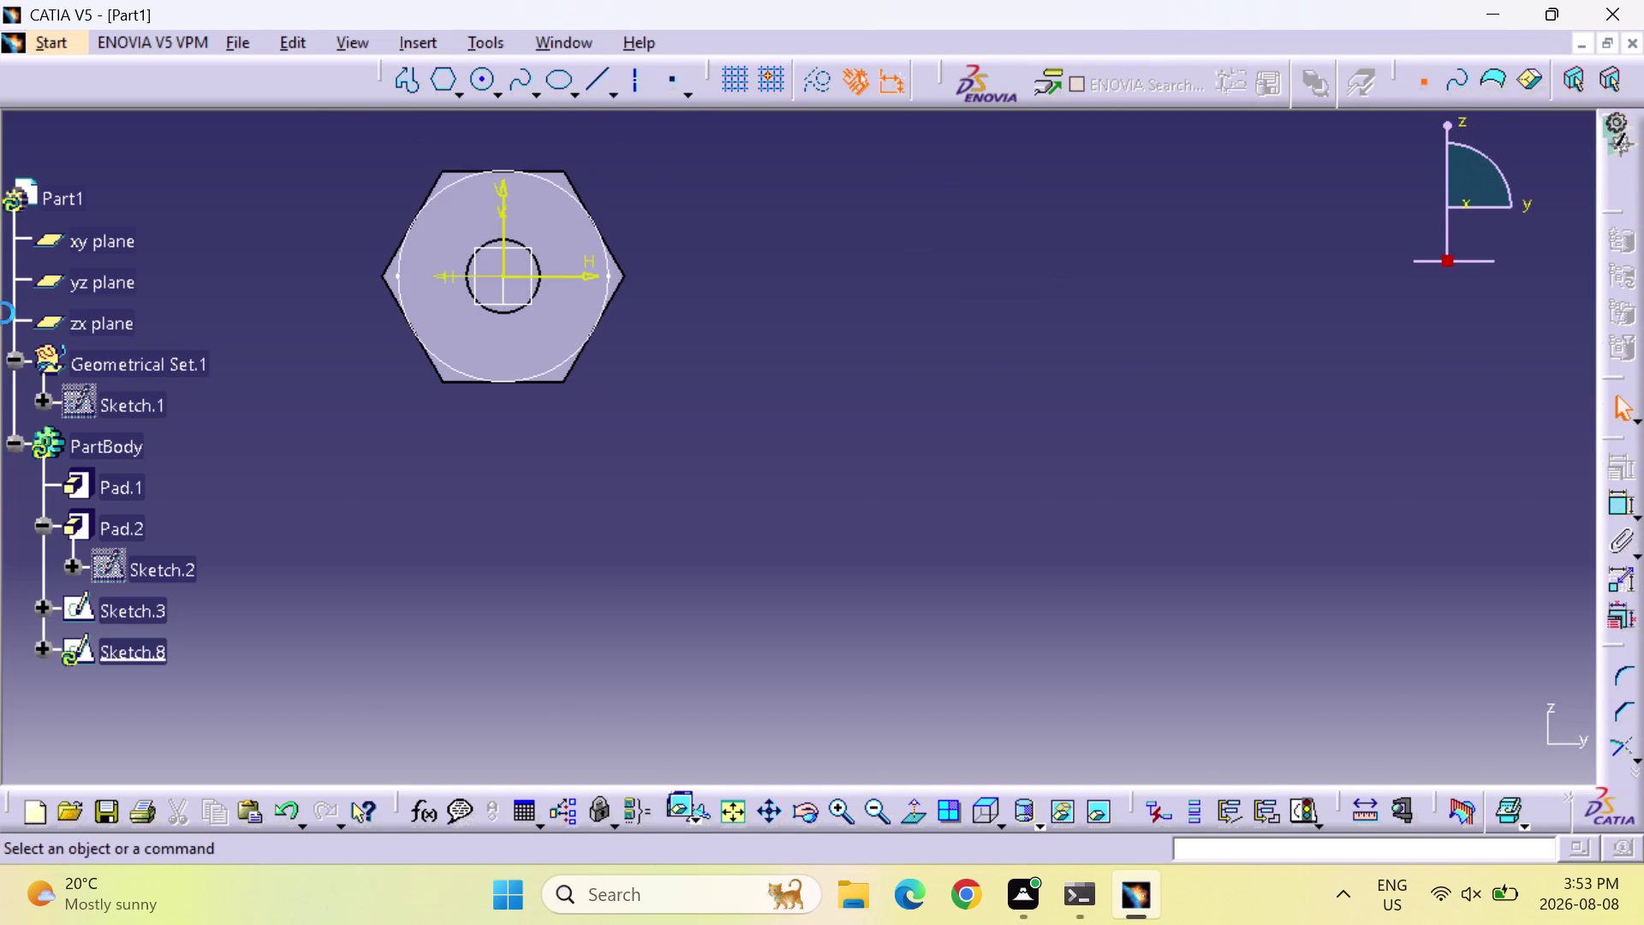
click(111, 327)
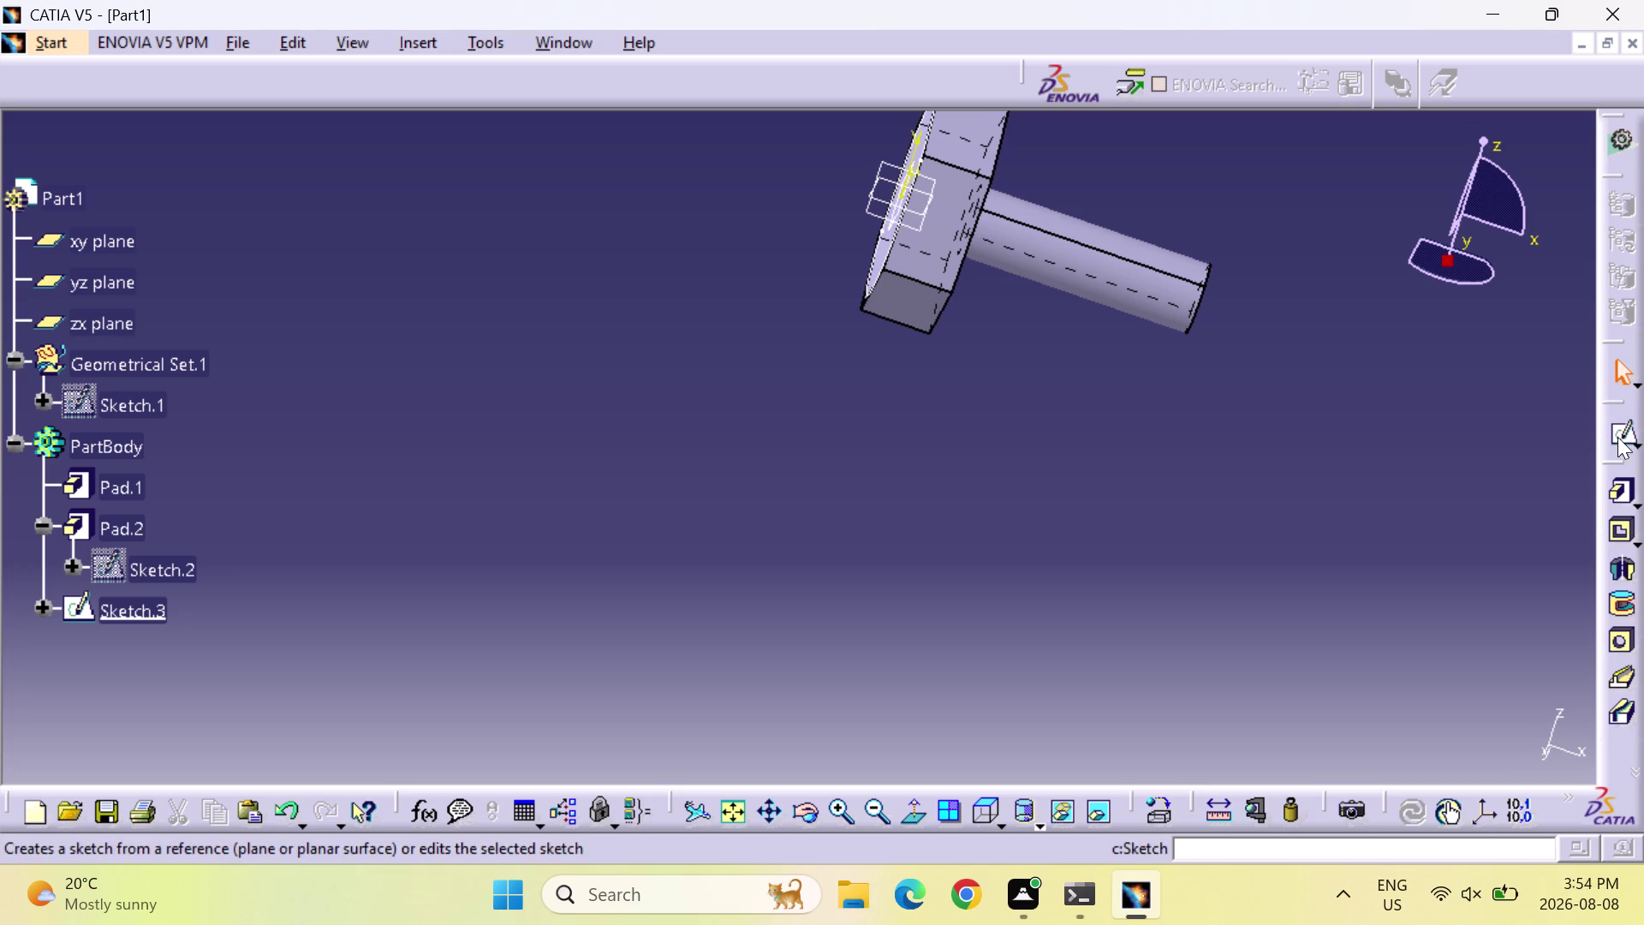
Create and discard Sketch.9 on the zx plane, then start Sketch.10 on xy.
click(1626, 436)
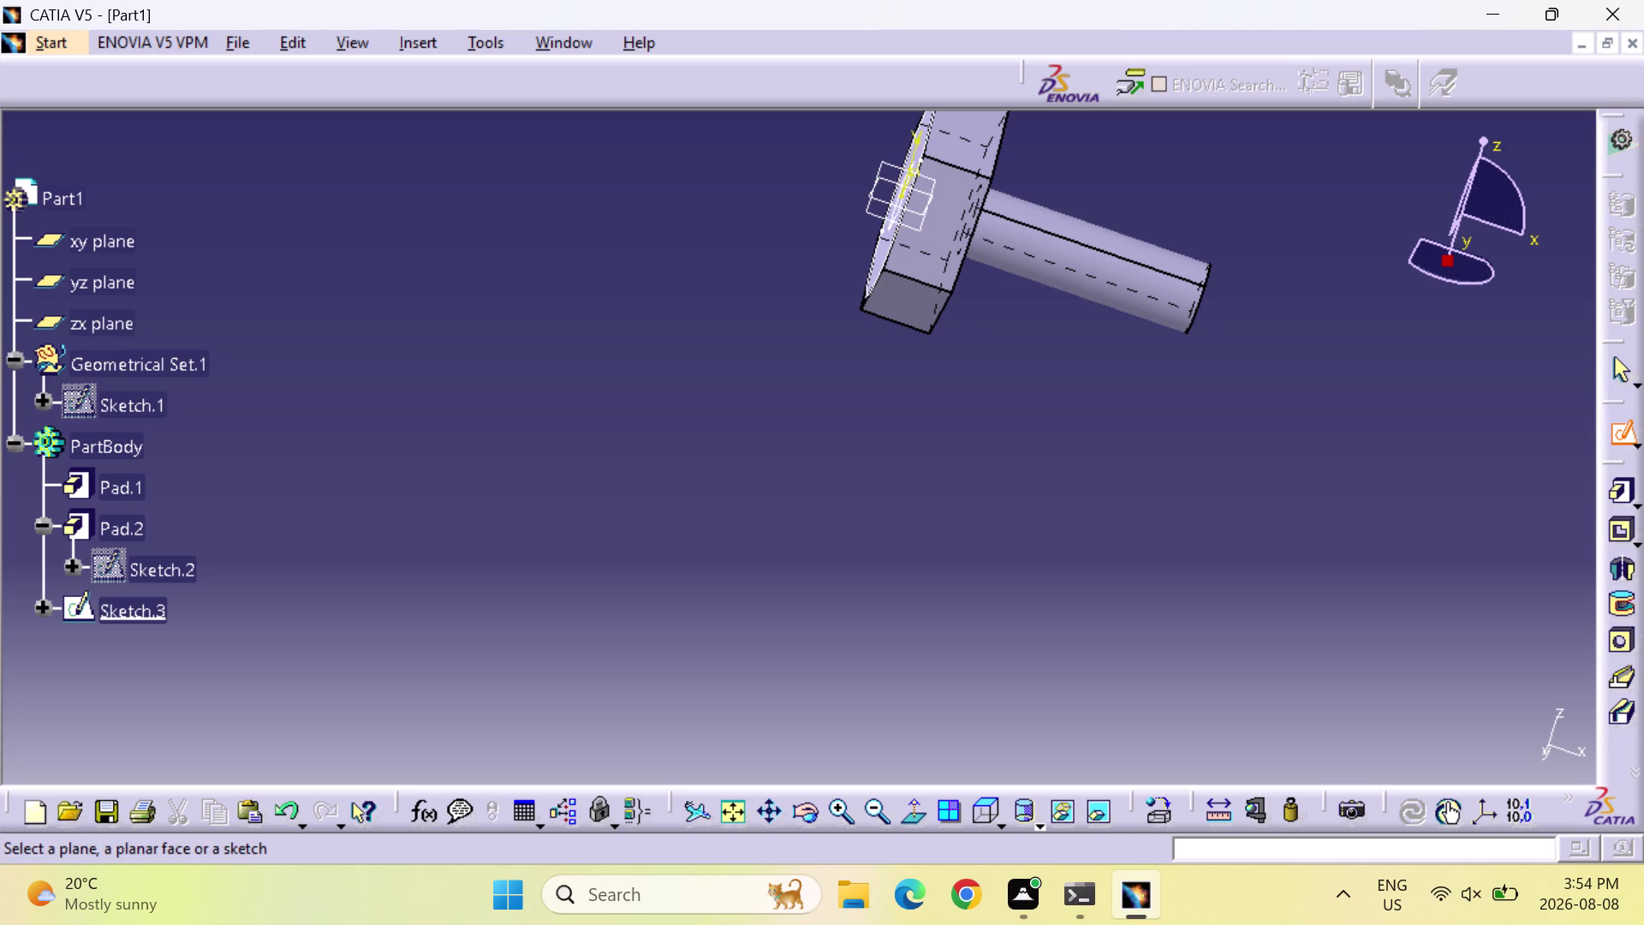
click(75, 319)
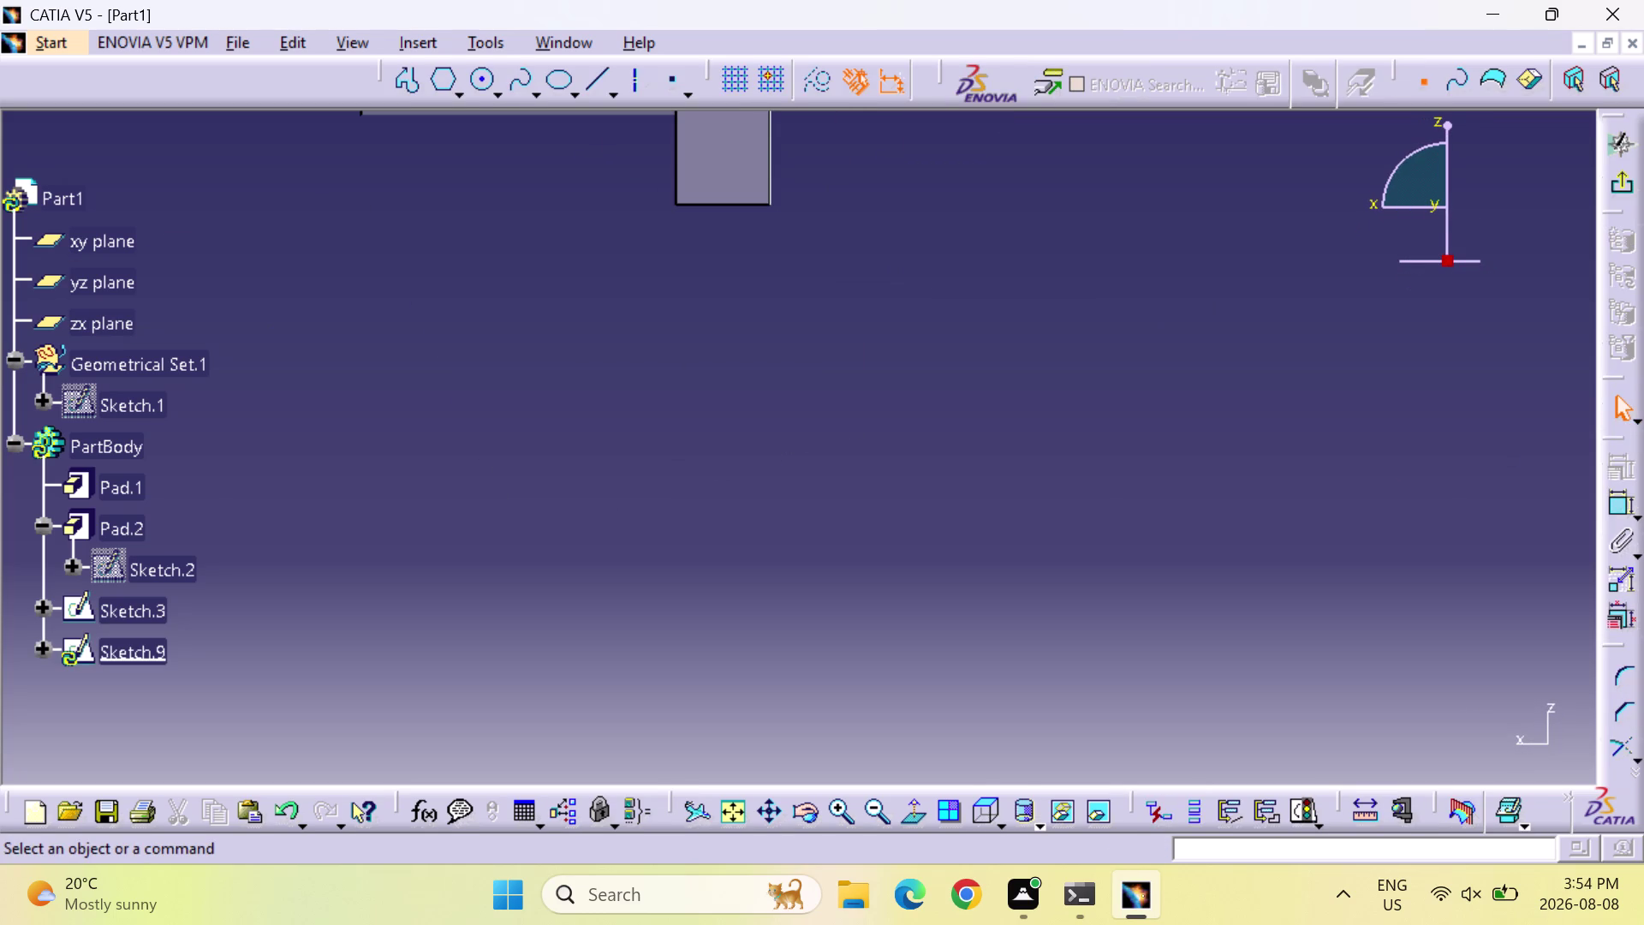
click(730, 808)
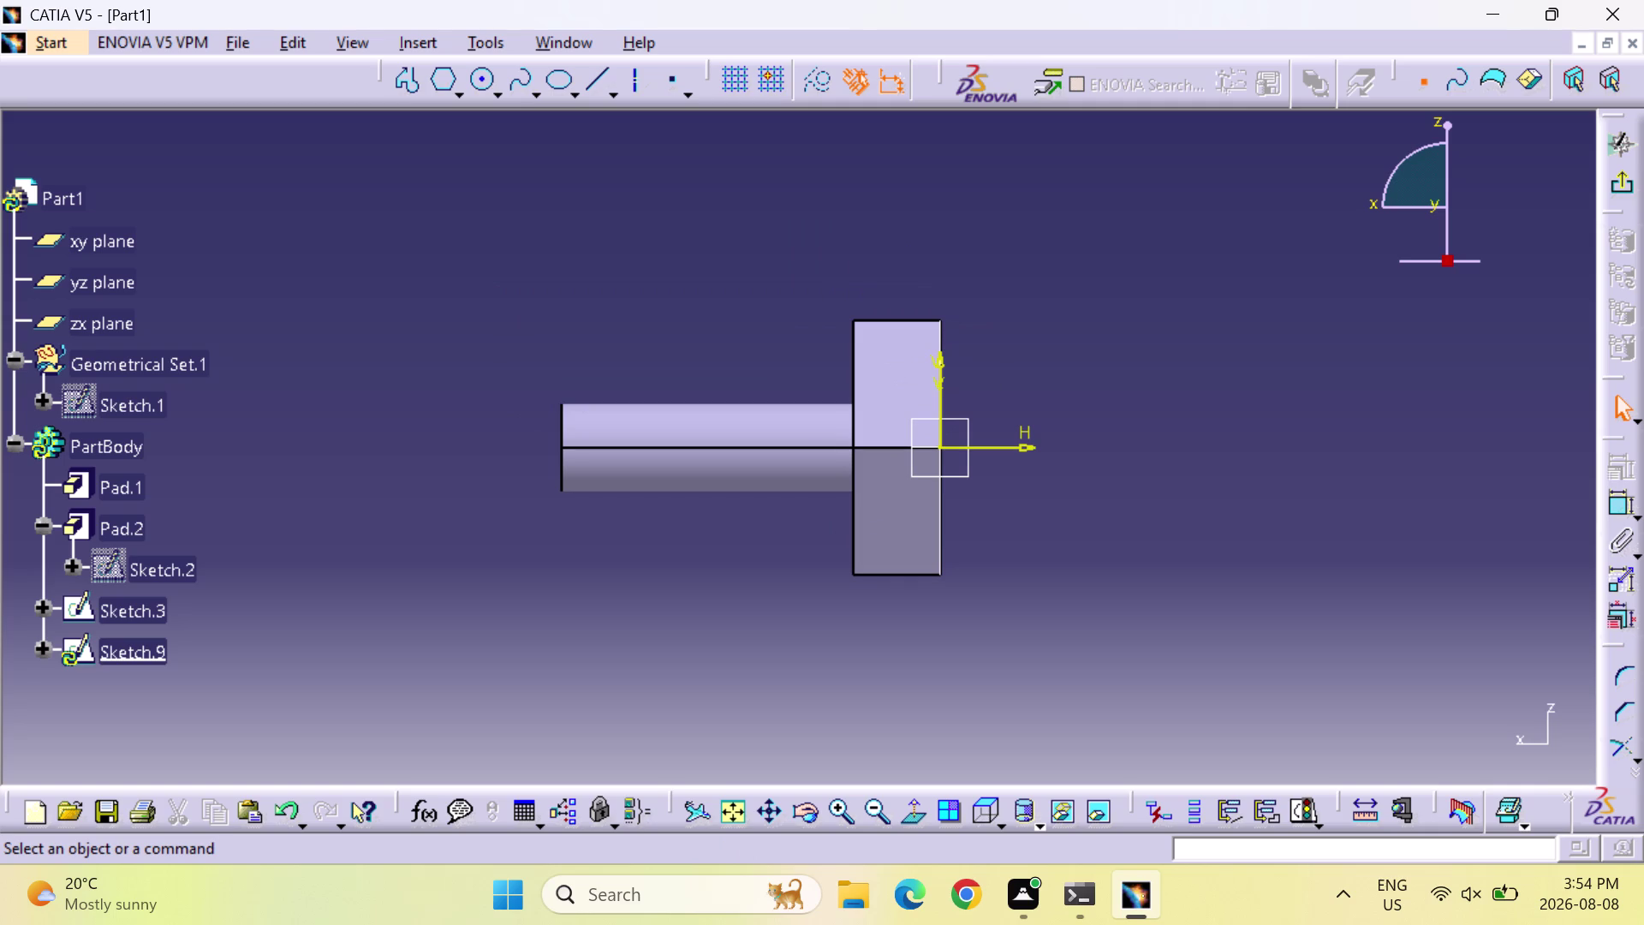
click(104, 227)
click(118, 250)
click(1608, 182)
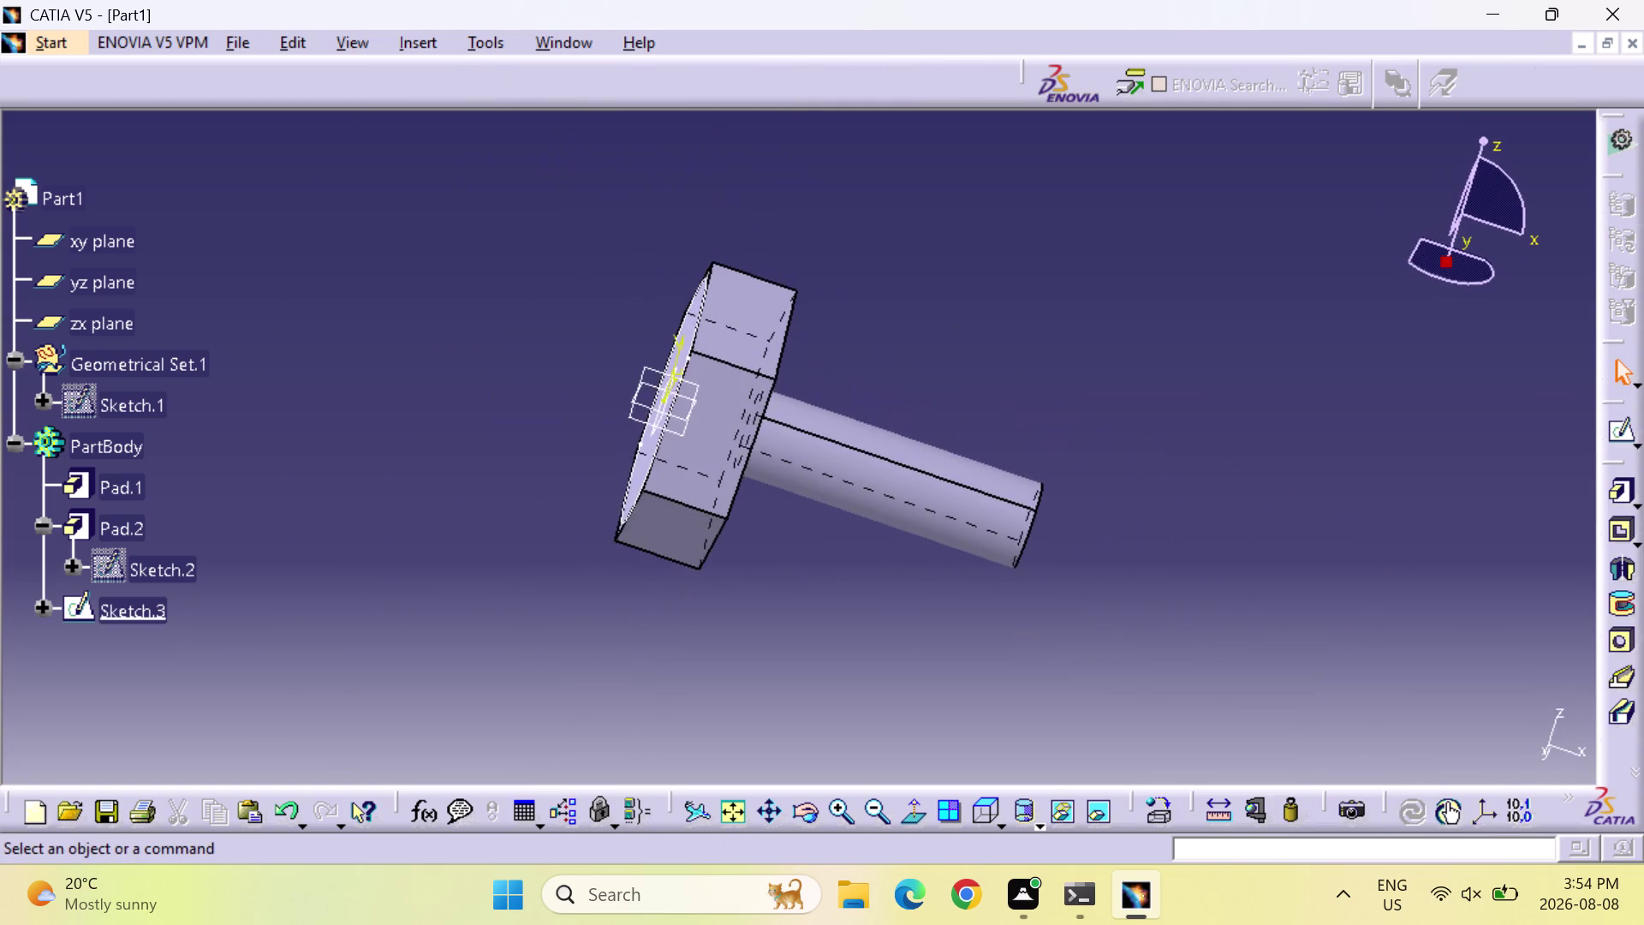
click(116, 236)
click(1620, 436)
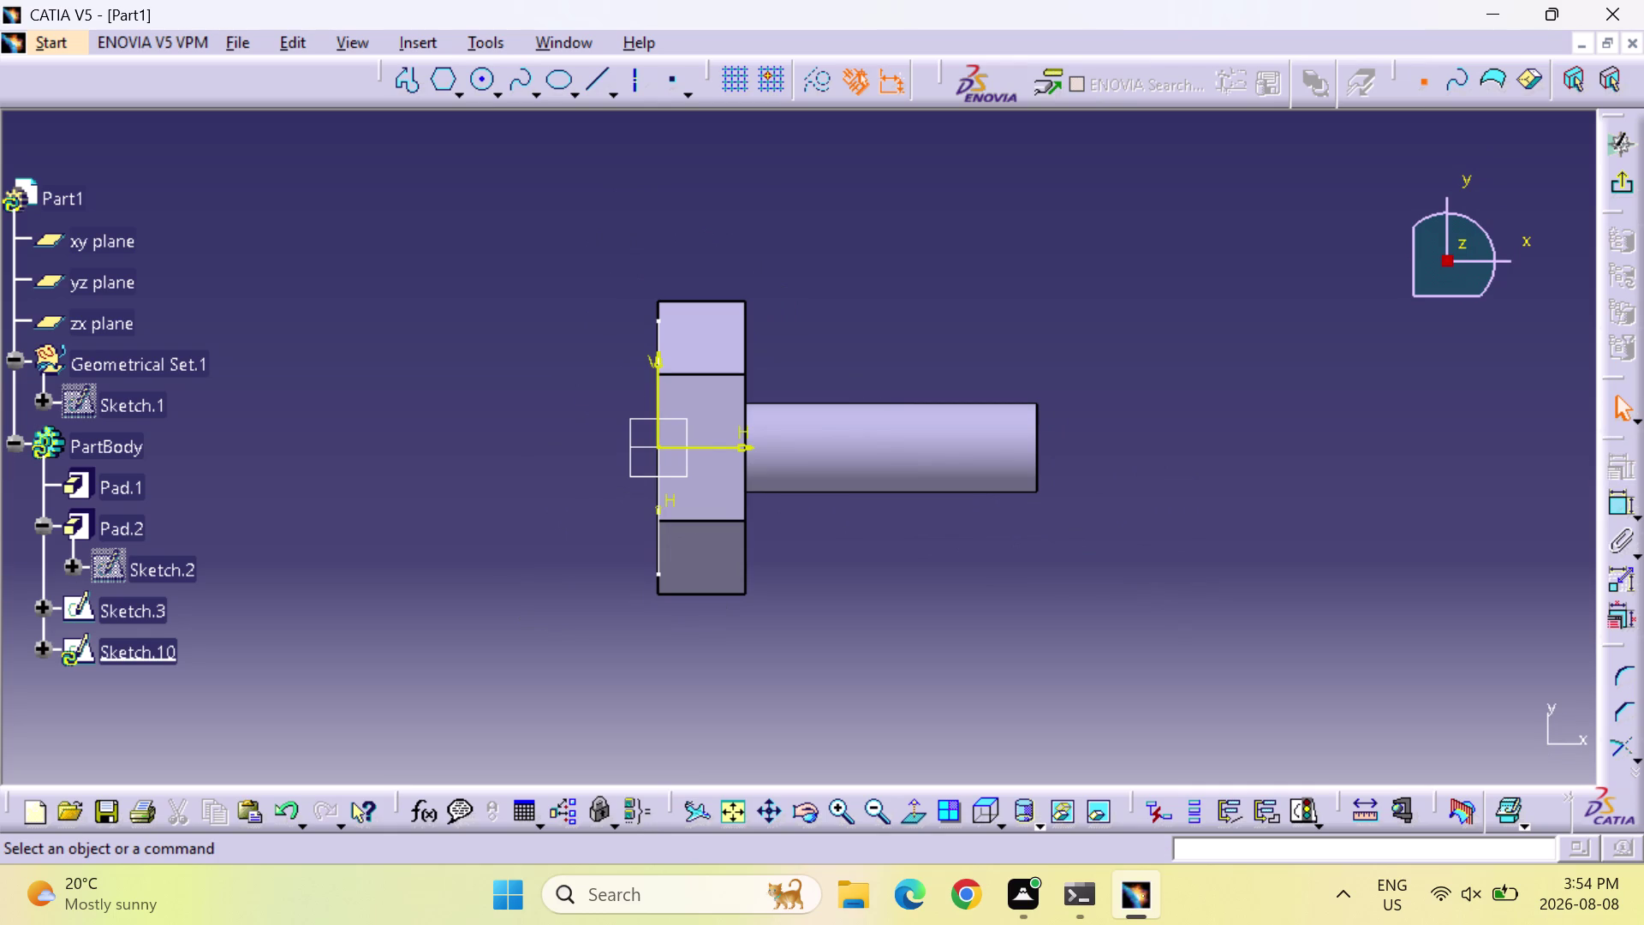
Try the face-on, side and right standard views of the bolt.
click(1001, 820)
click(1019, 666)
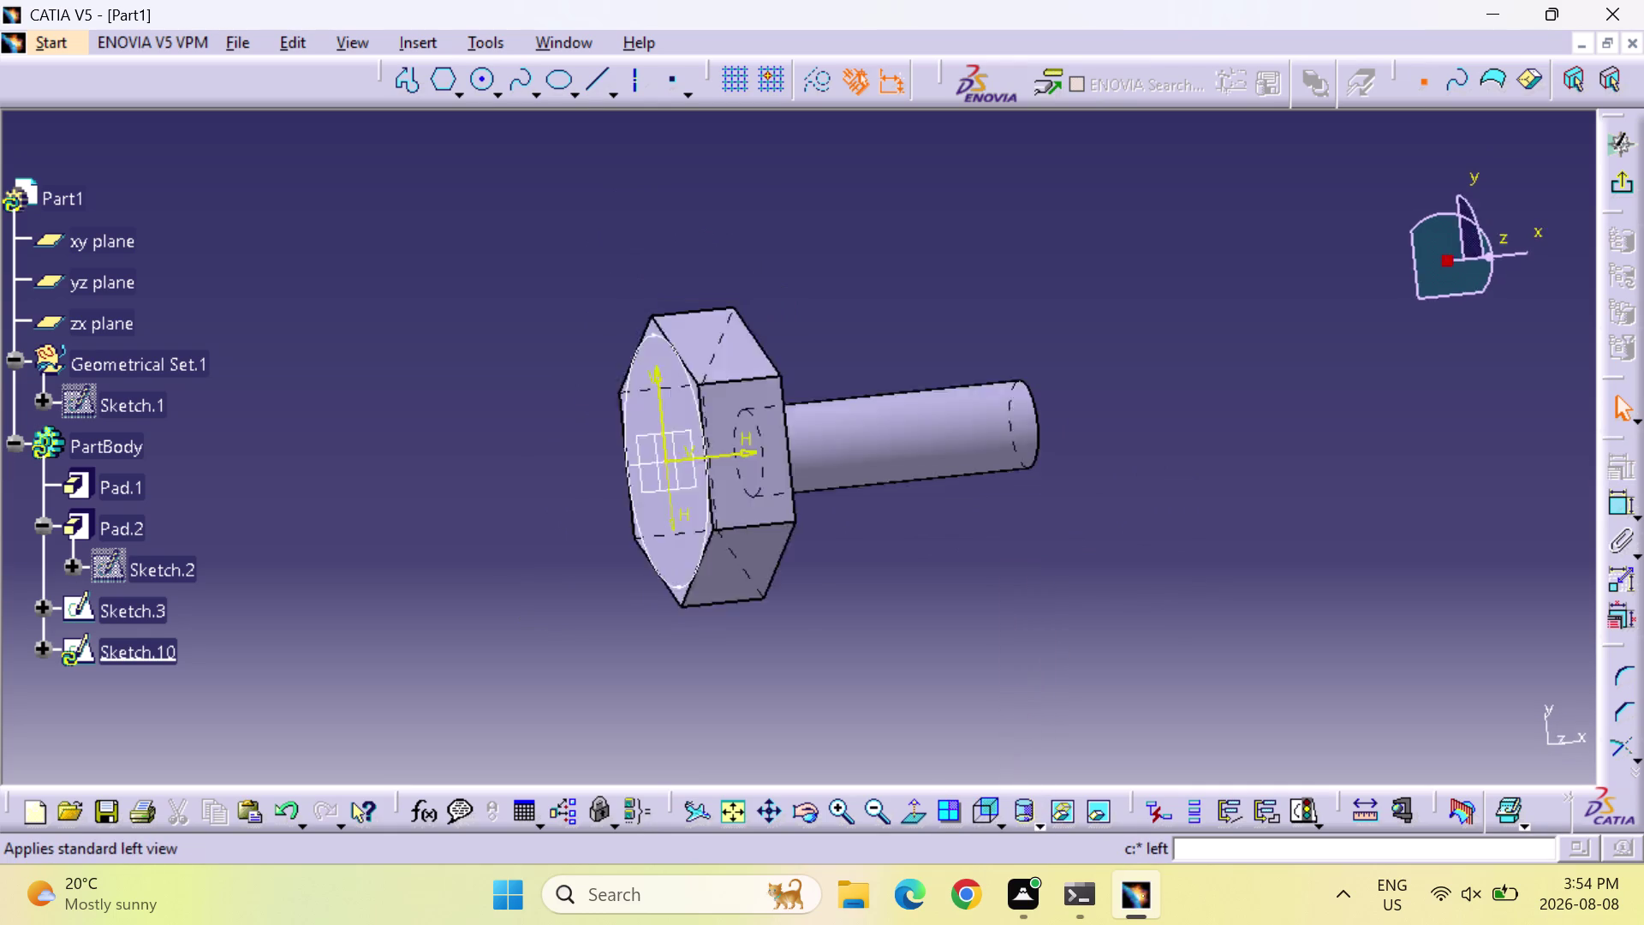
click(1000, 821)
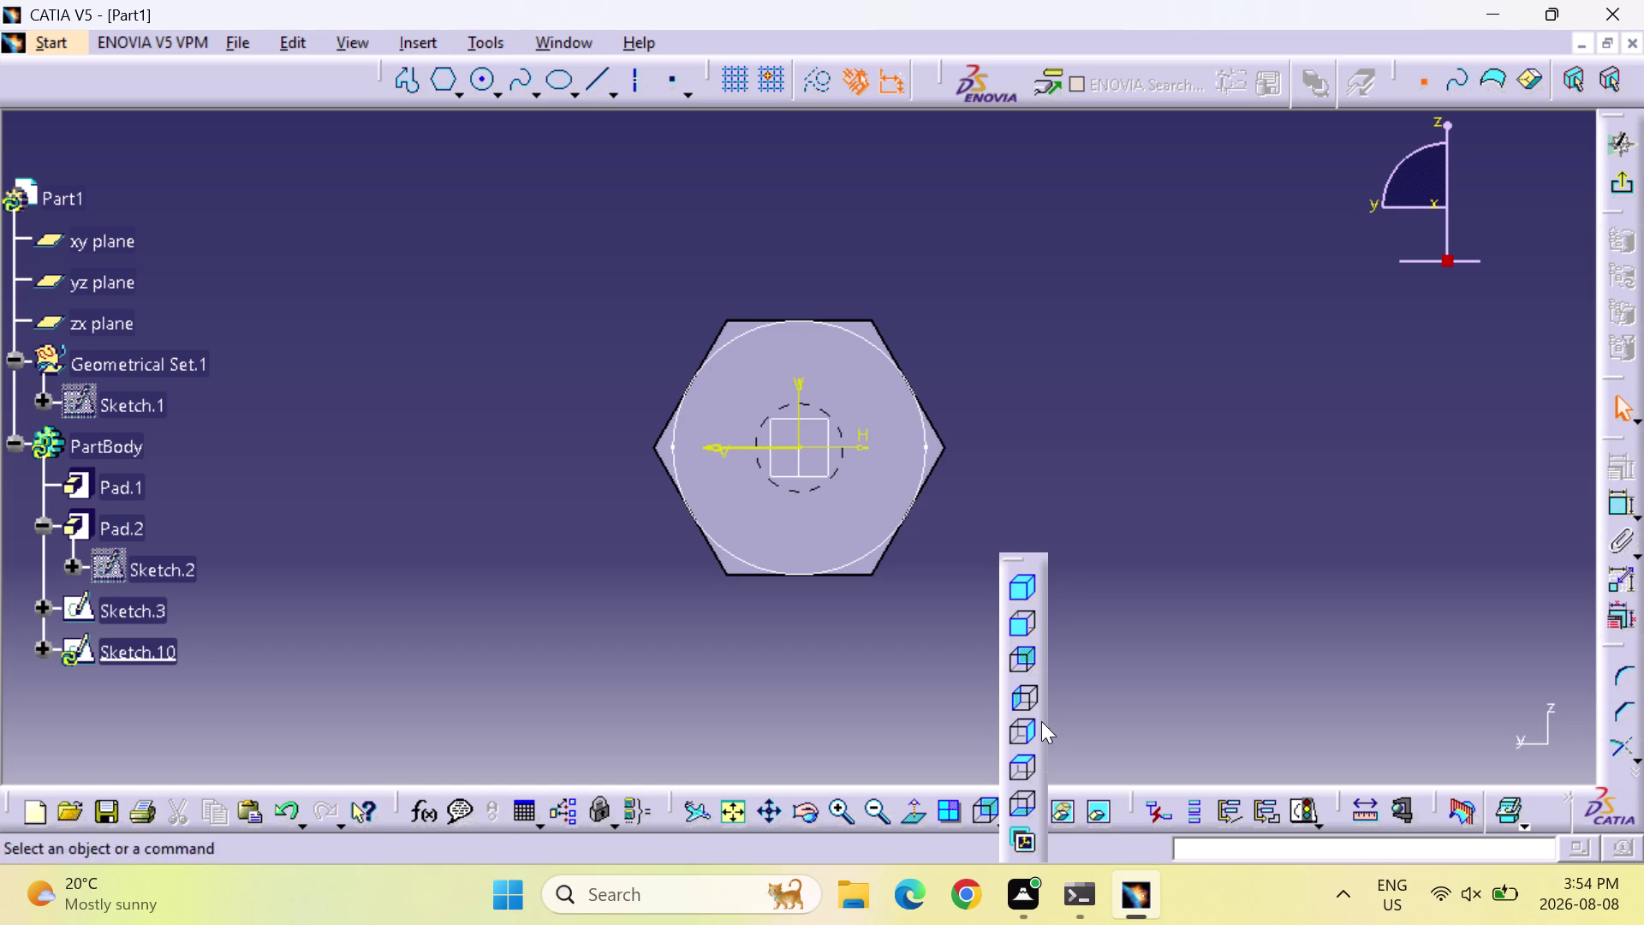
click(1018, 692)
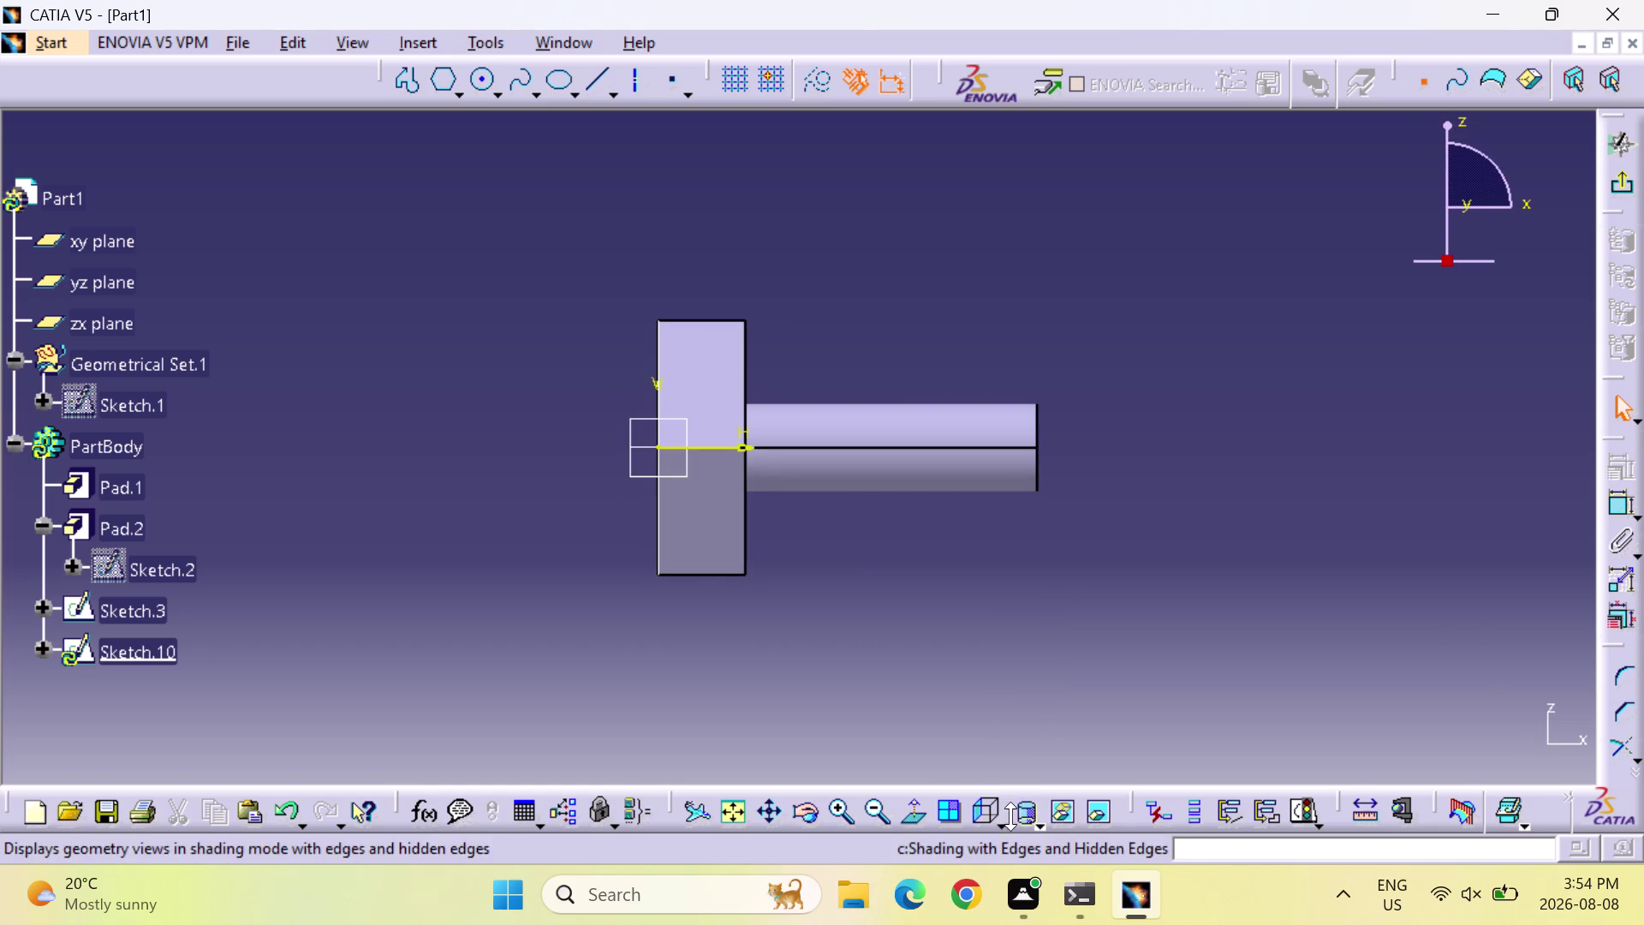
click(1004, 824)
click(1032, 703)
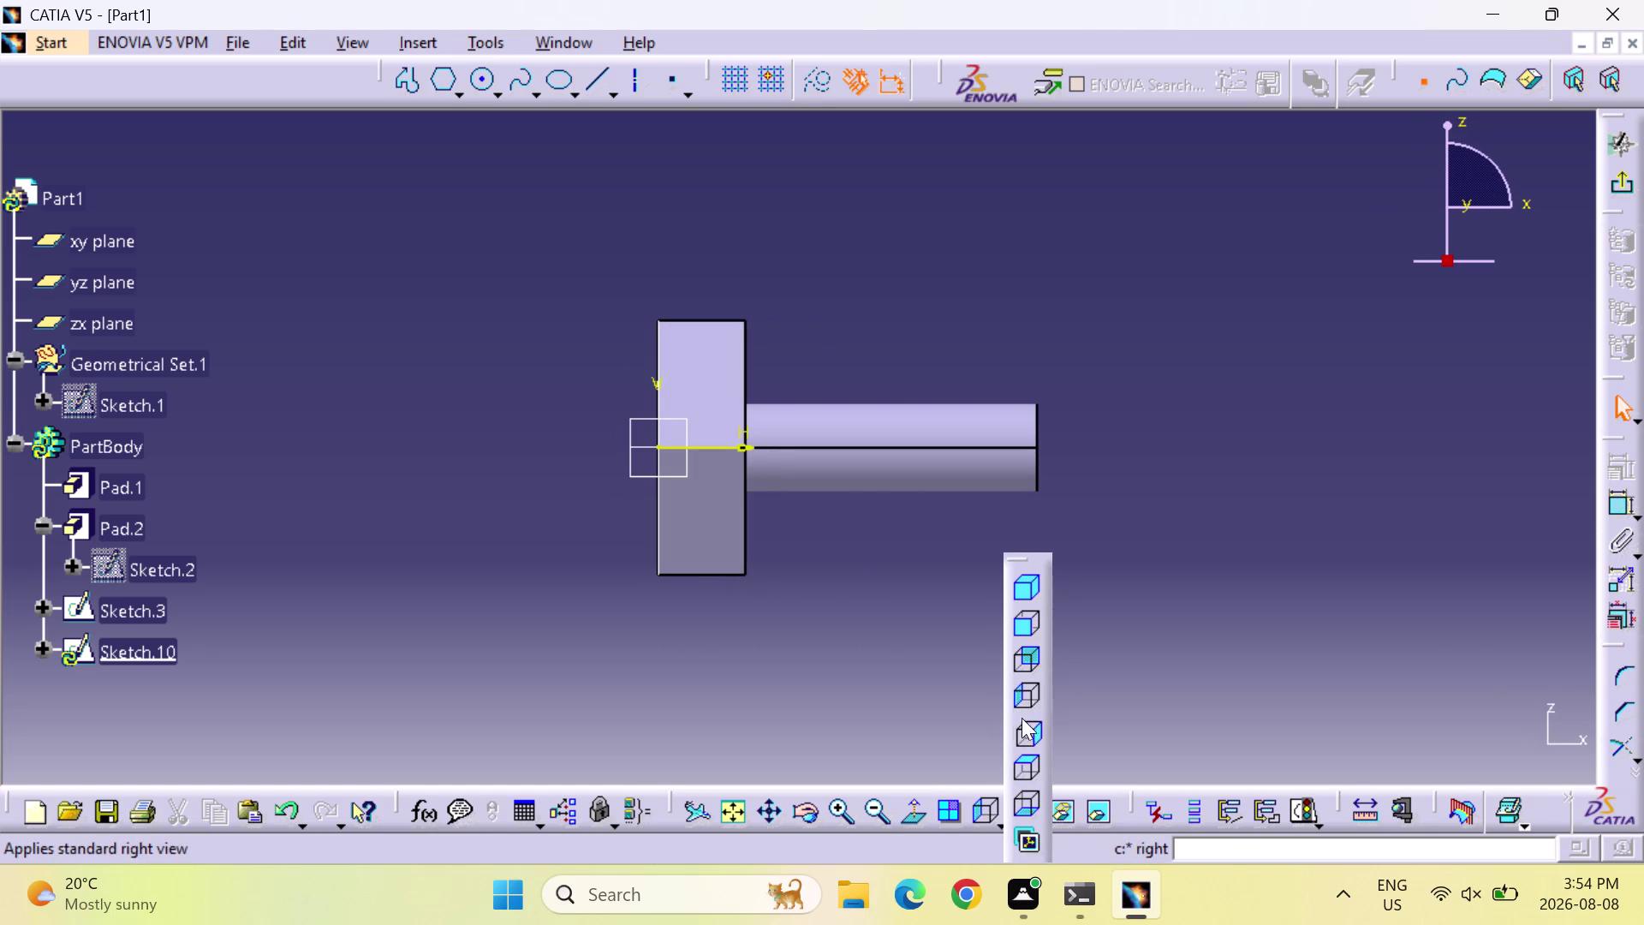
click(1001, 818)
click(1032, 737)
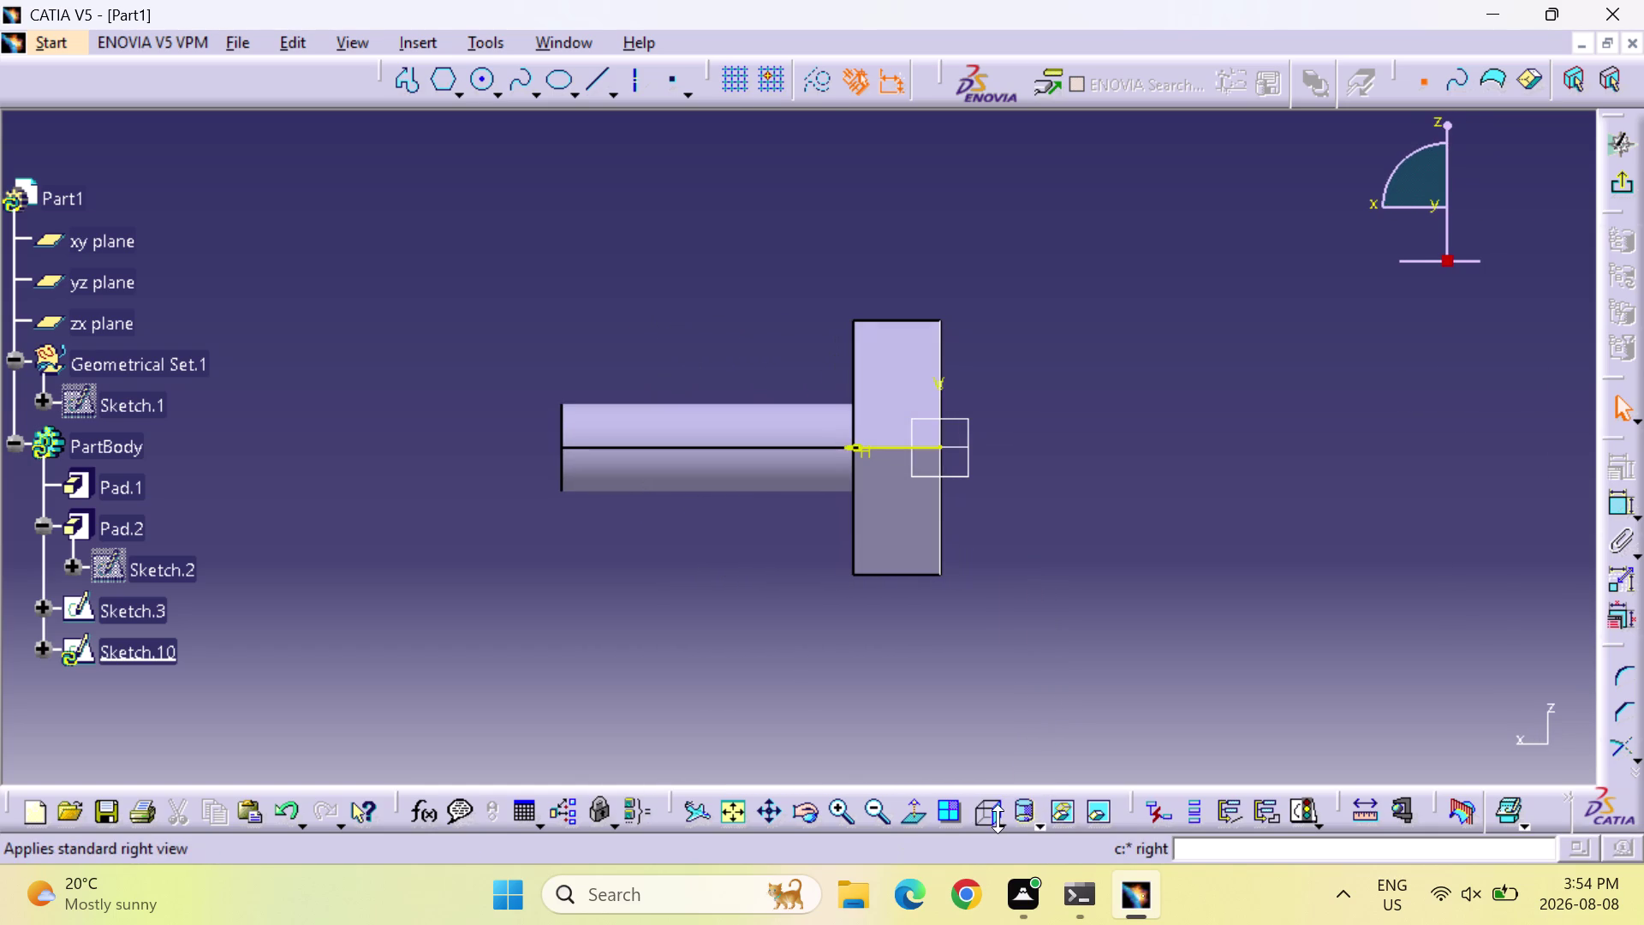
Apply the Top view of the bolt and start placing a point.
click(1008, 827)
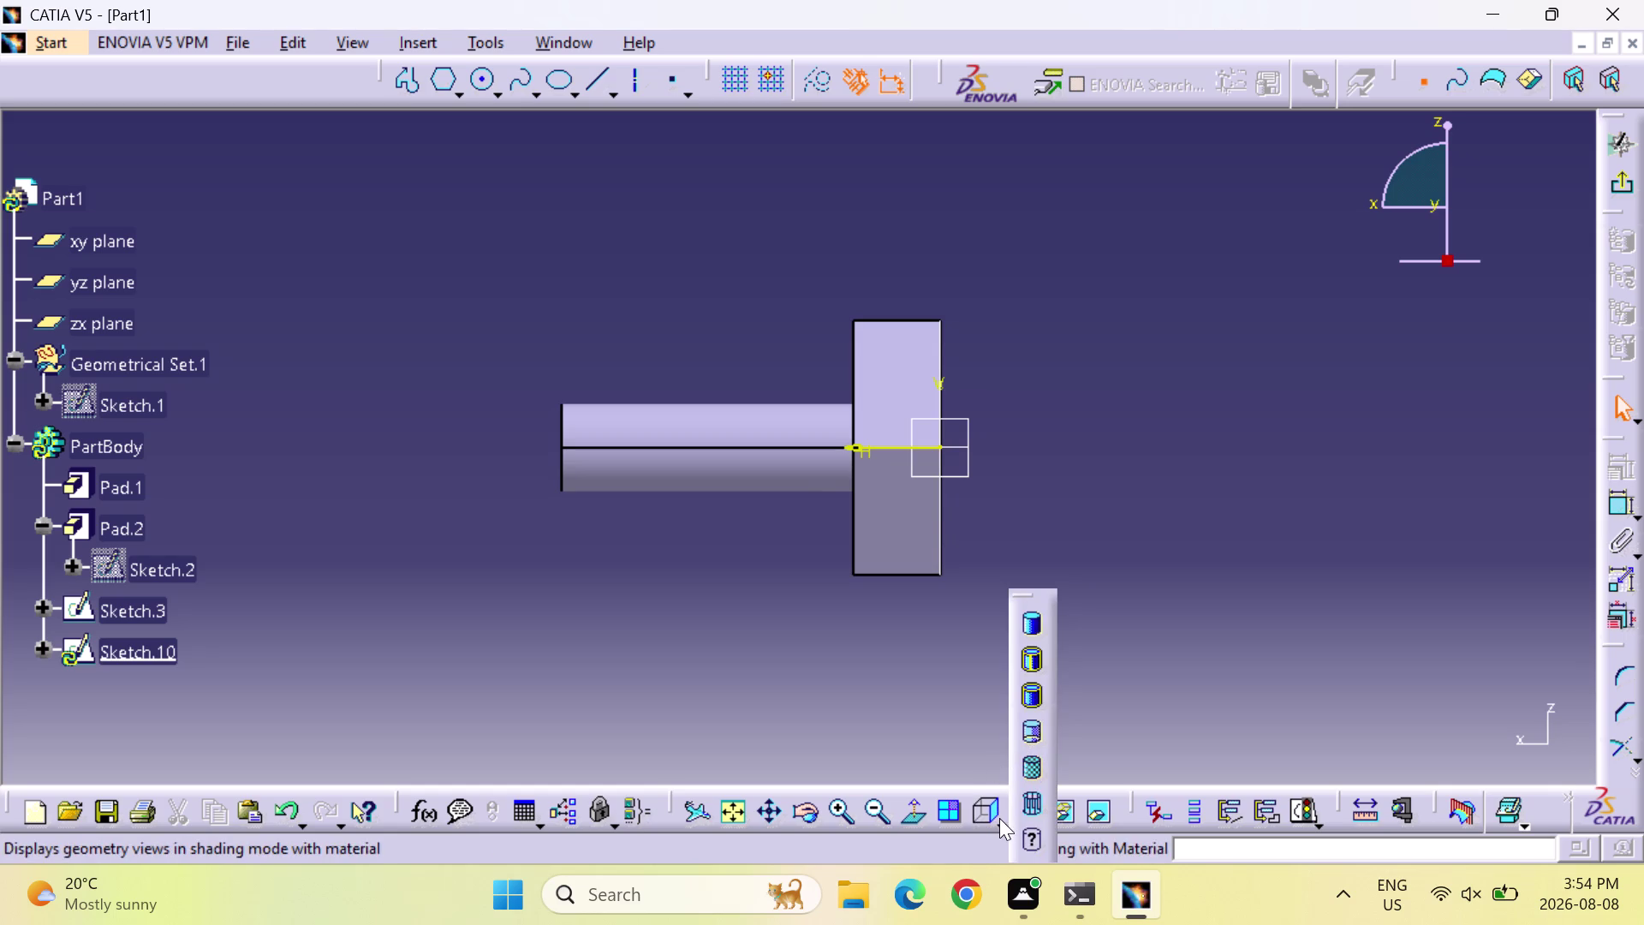
click(999, 818)
click(999, 820)
click(1024, 732)
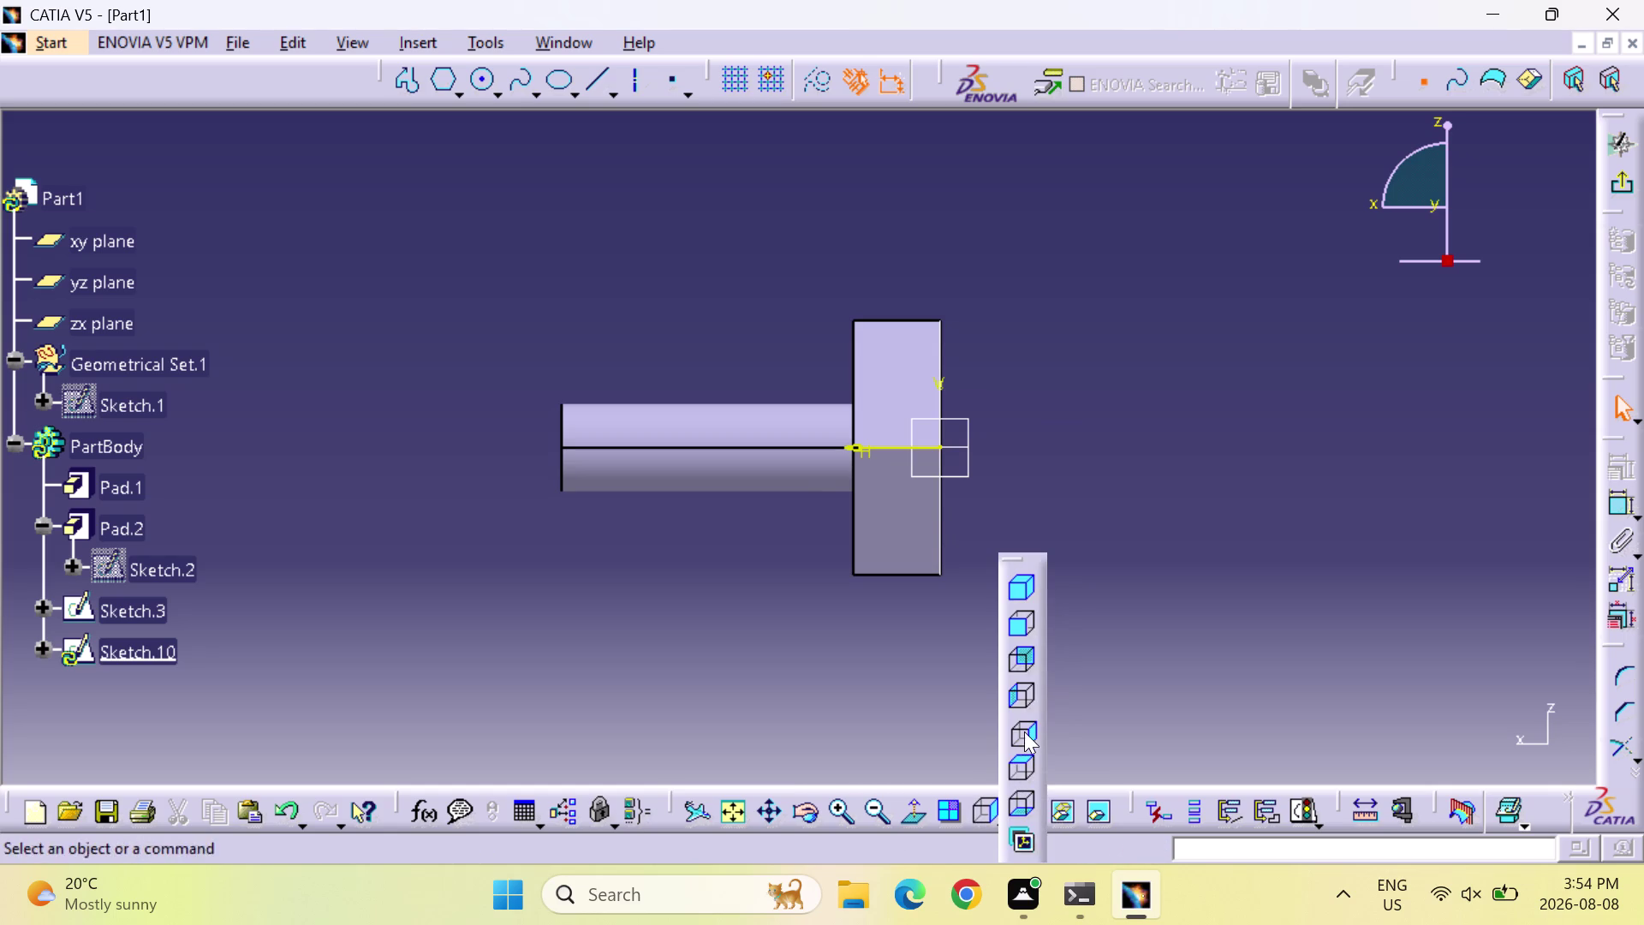
click(1000, 820)
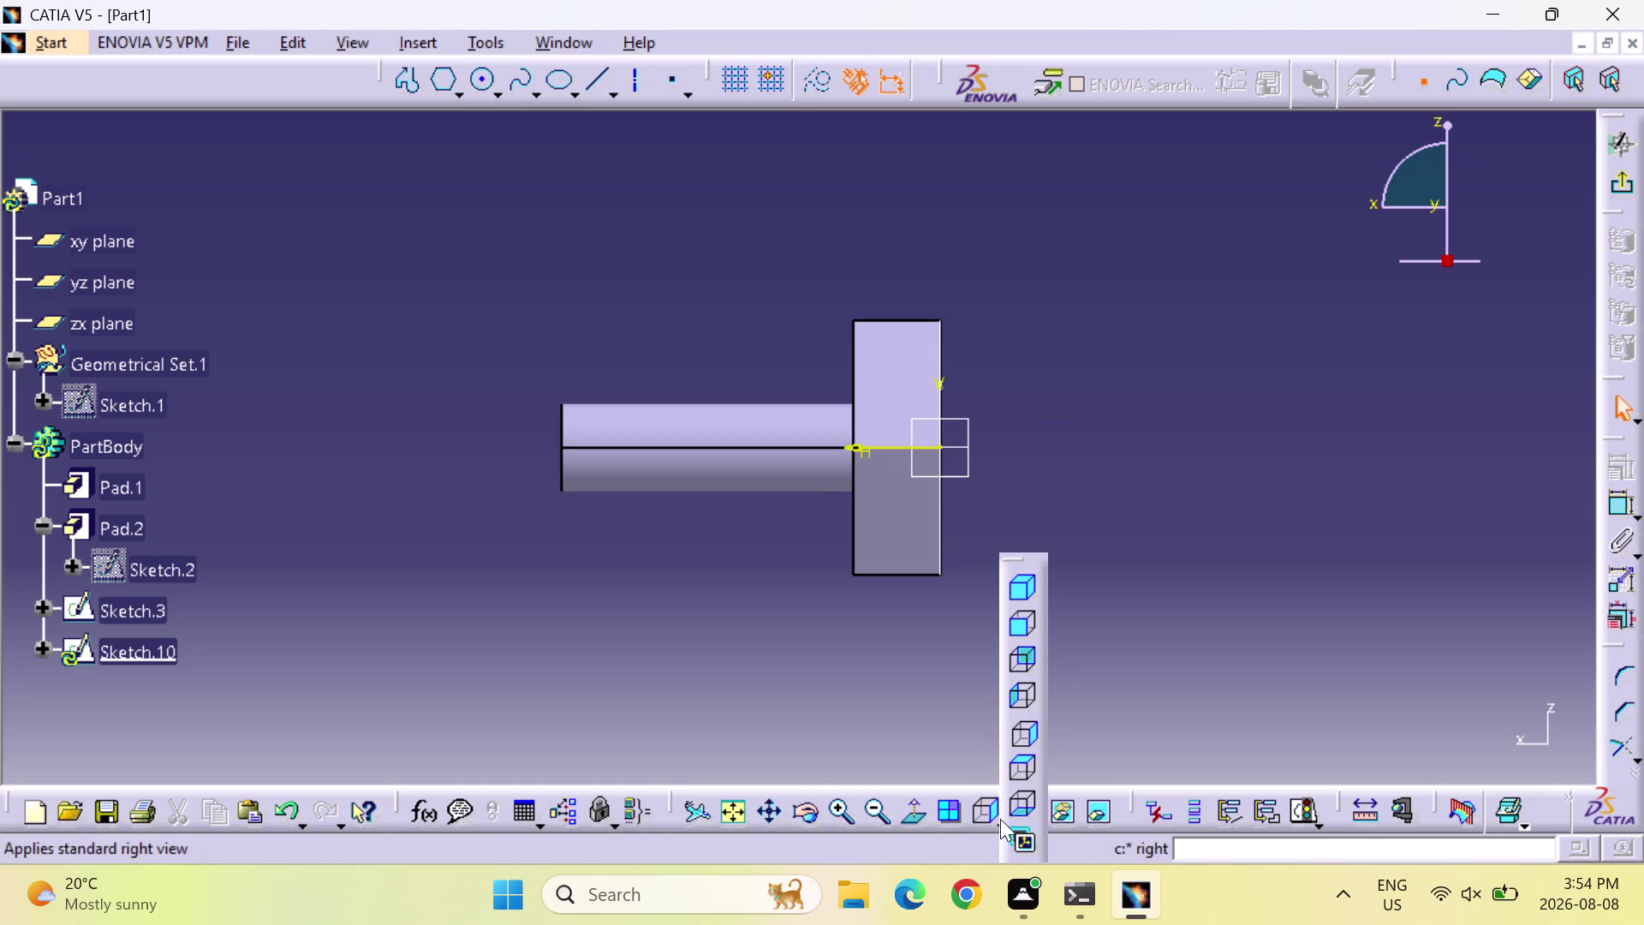
click(1024, 775)
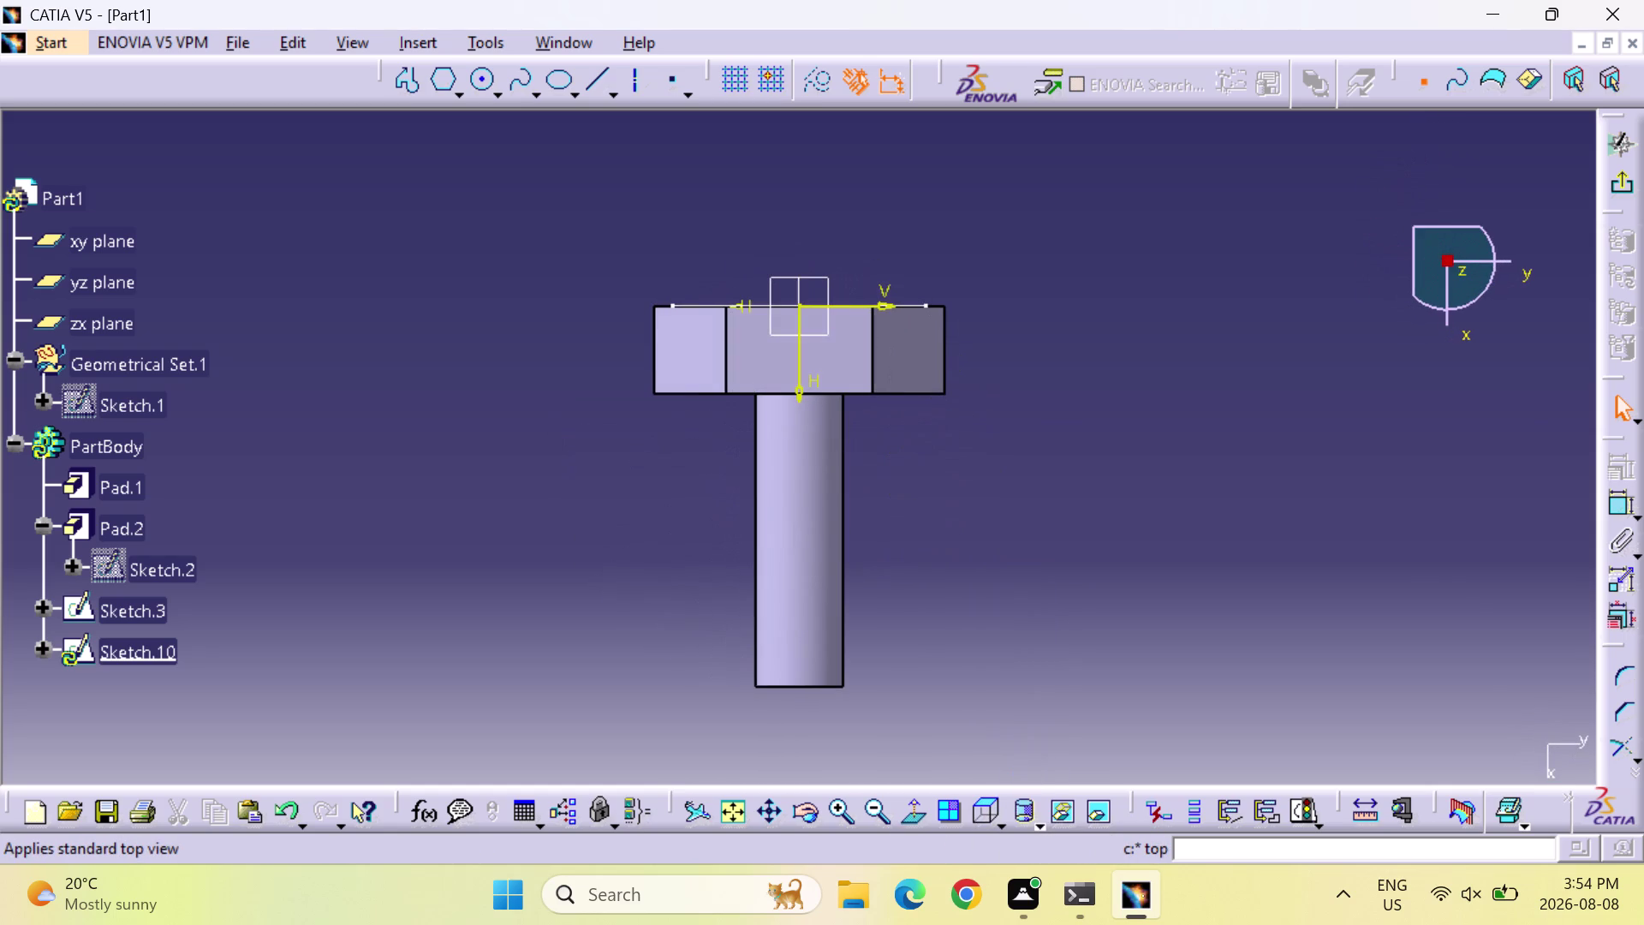
click(668, 83)
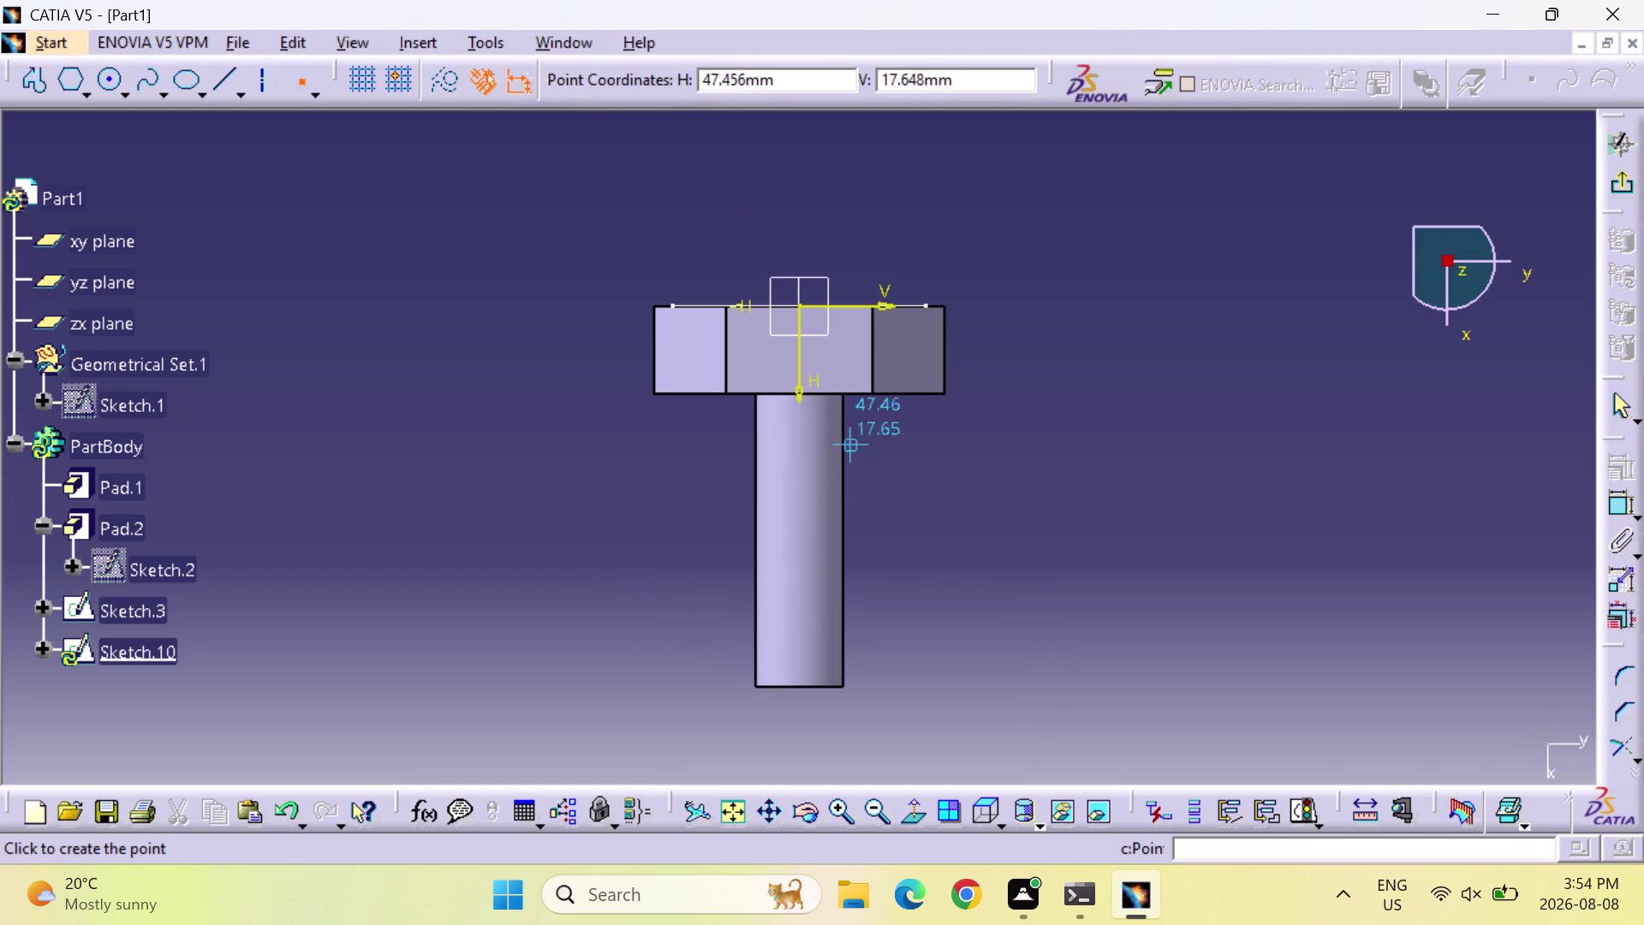
click(880, 435)
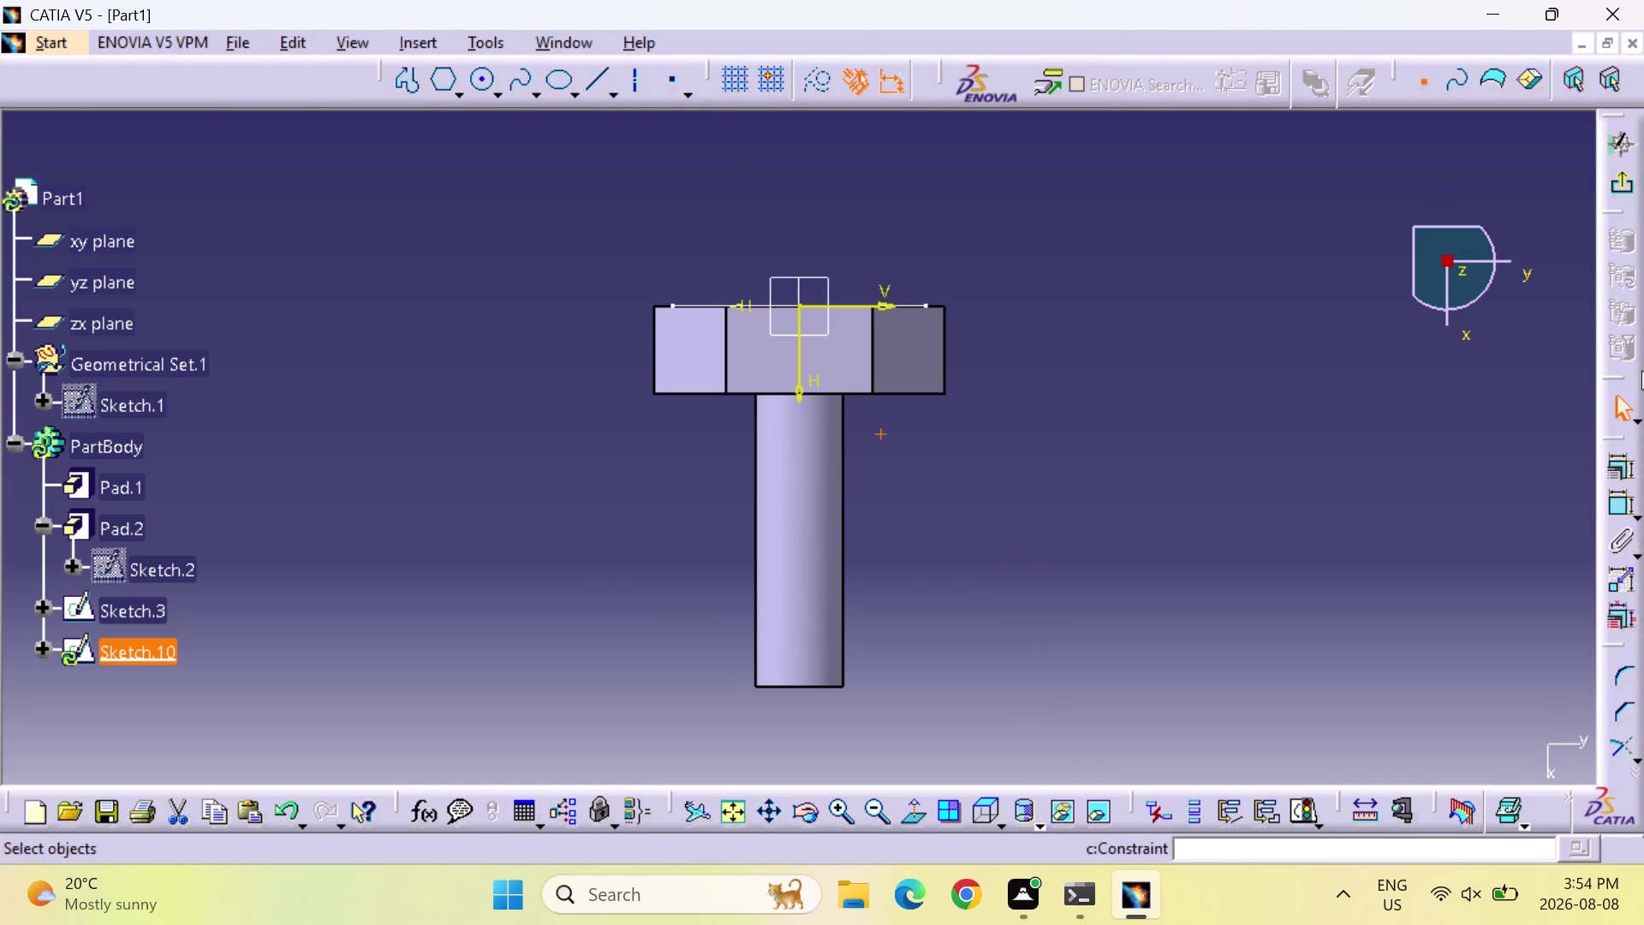
click(1625, 510)
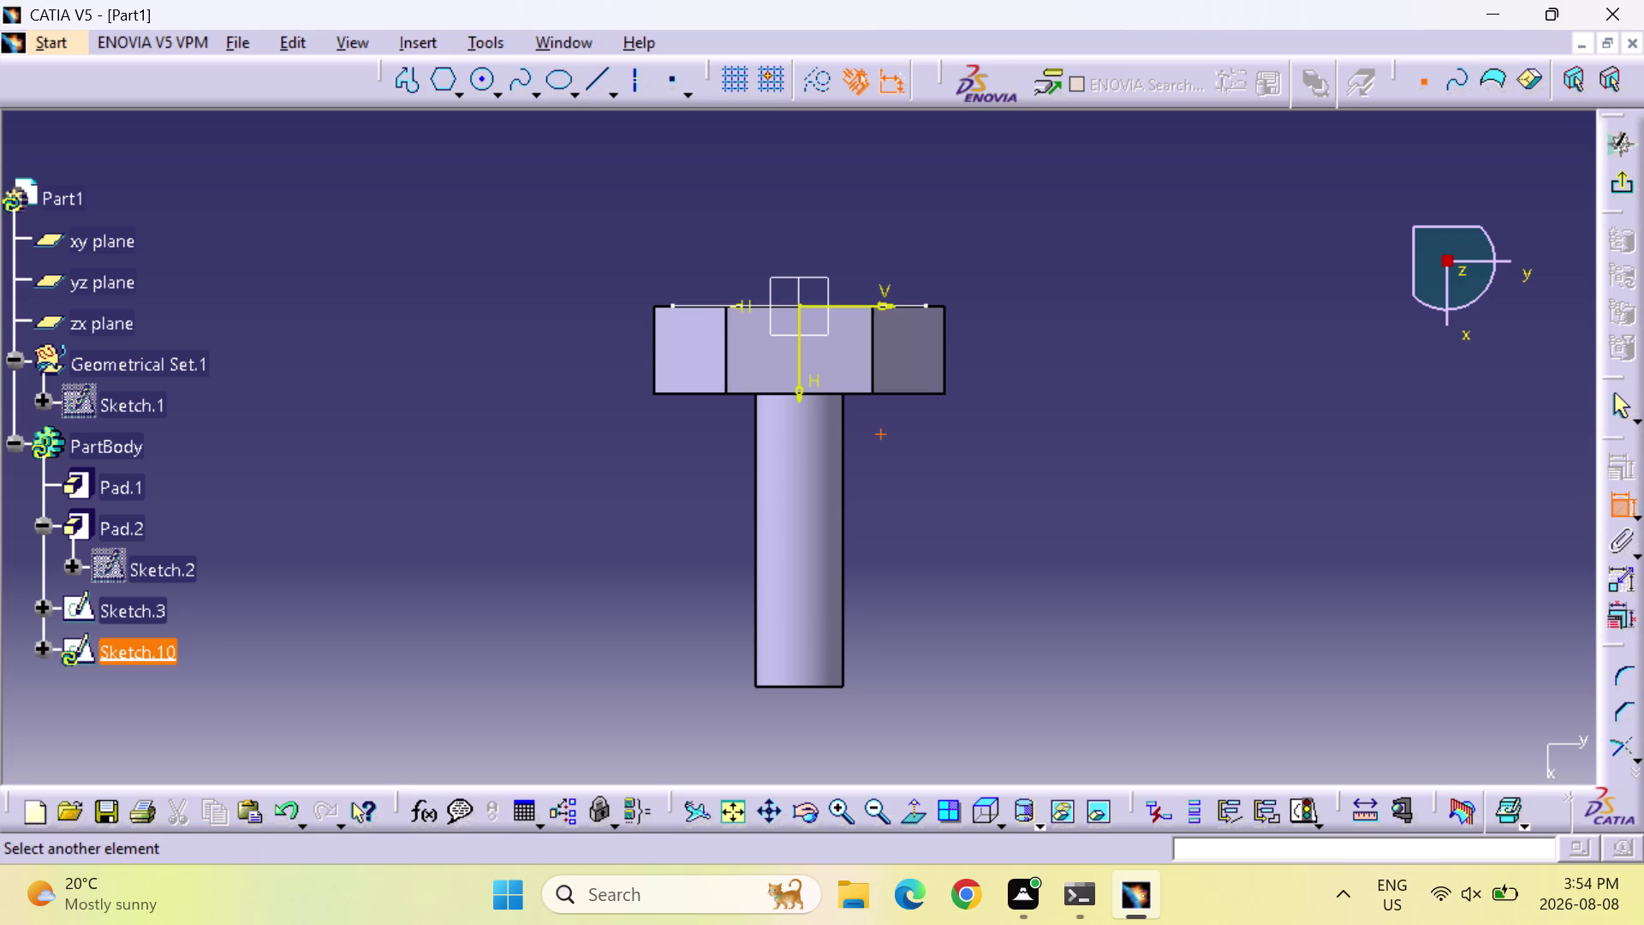
click(878, 439)
key(Escape)
key(Escape)
key(Escape)
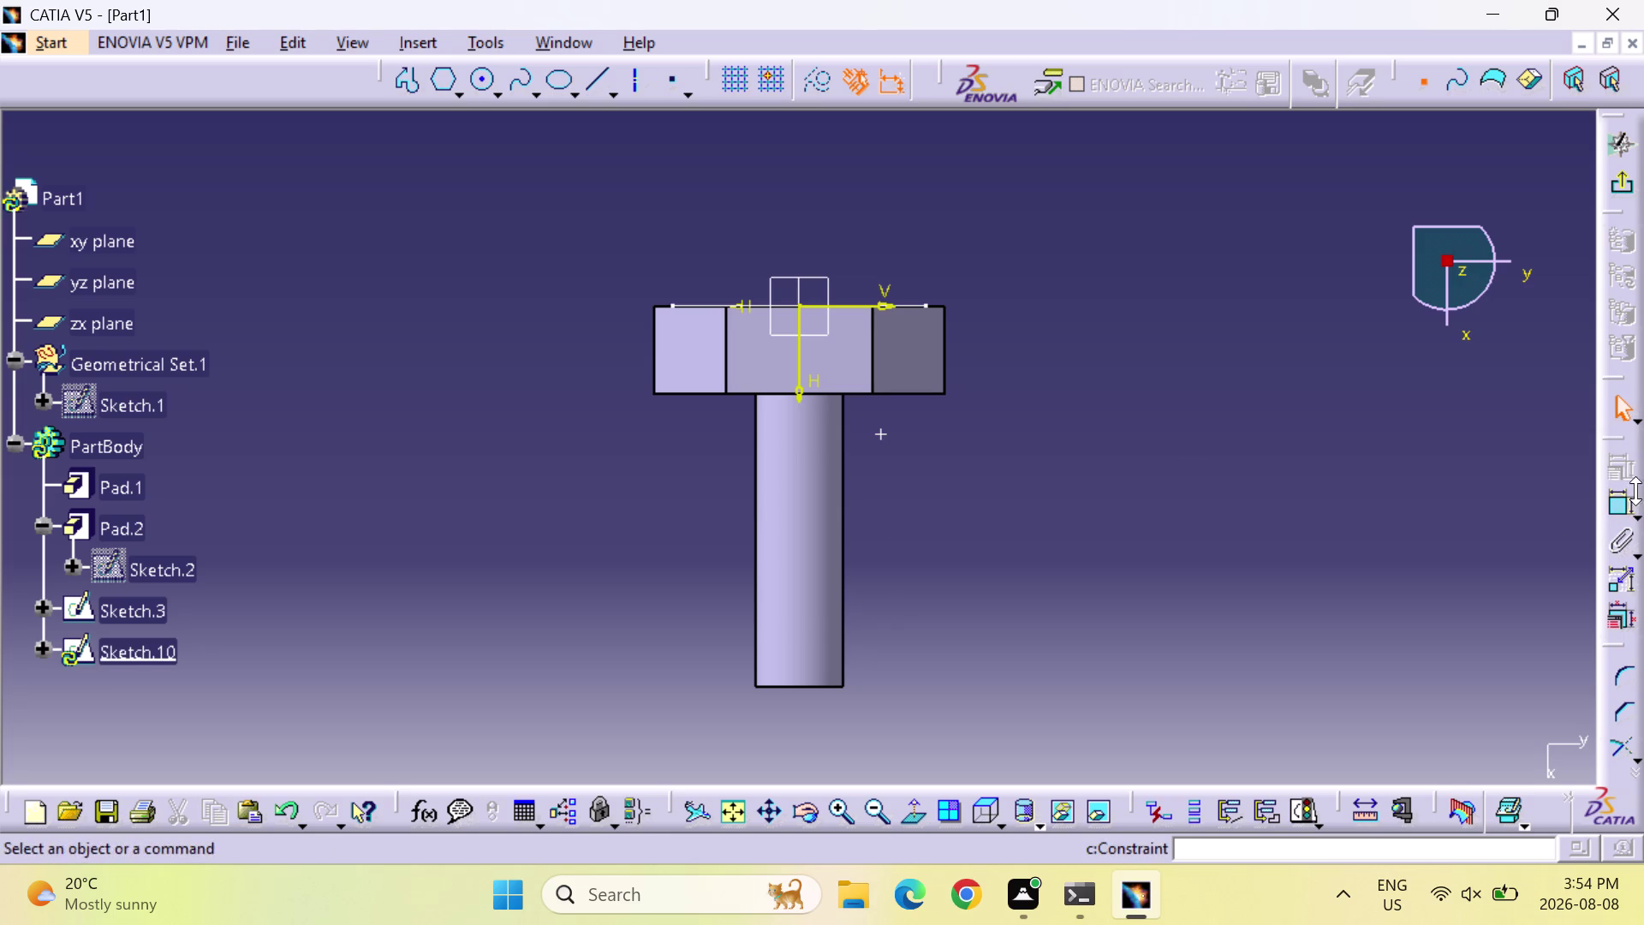
click(1624, 507)
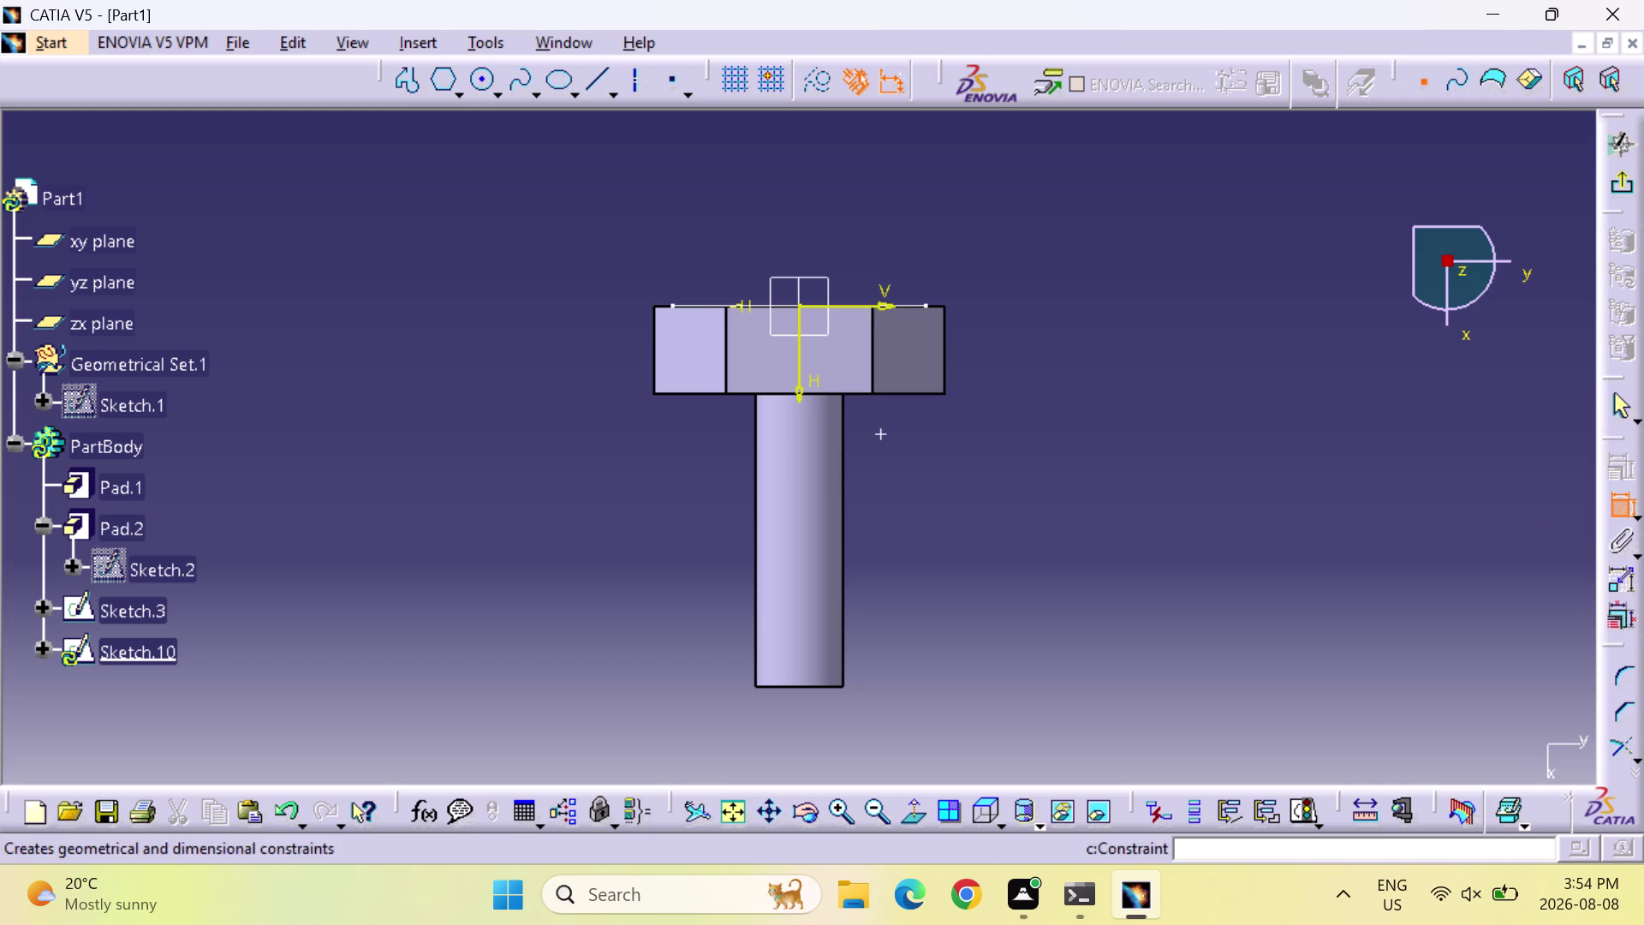
click(886, 307)
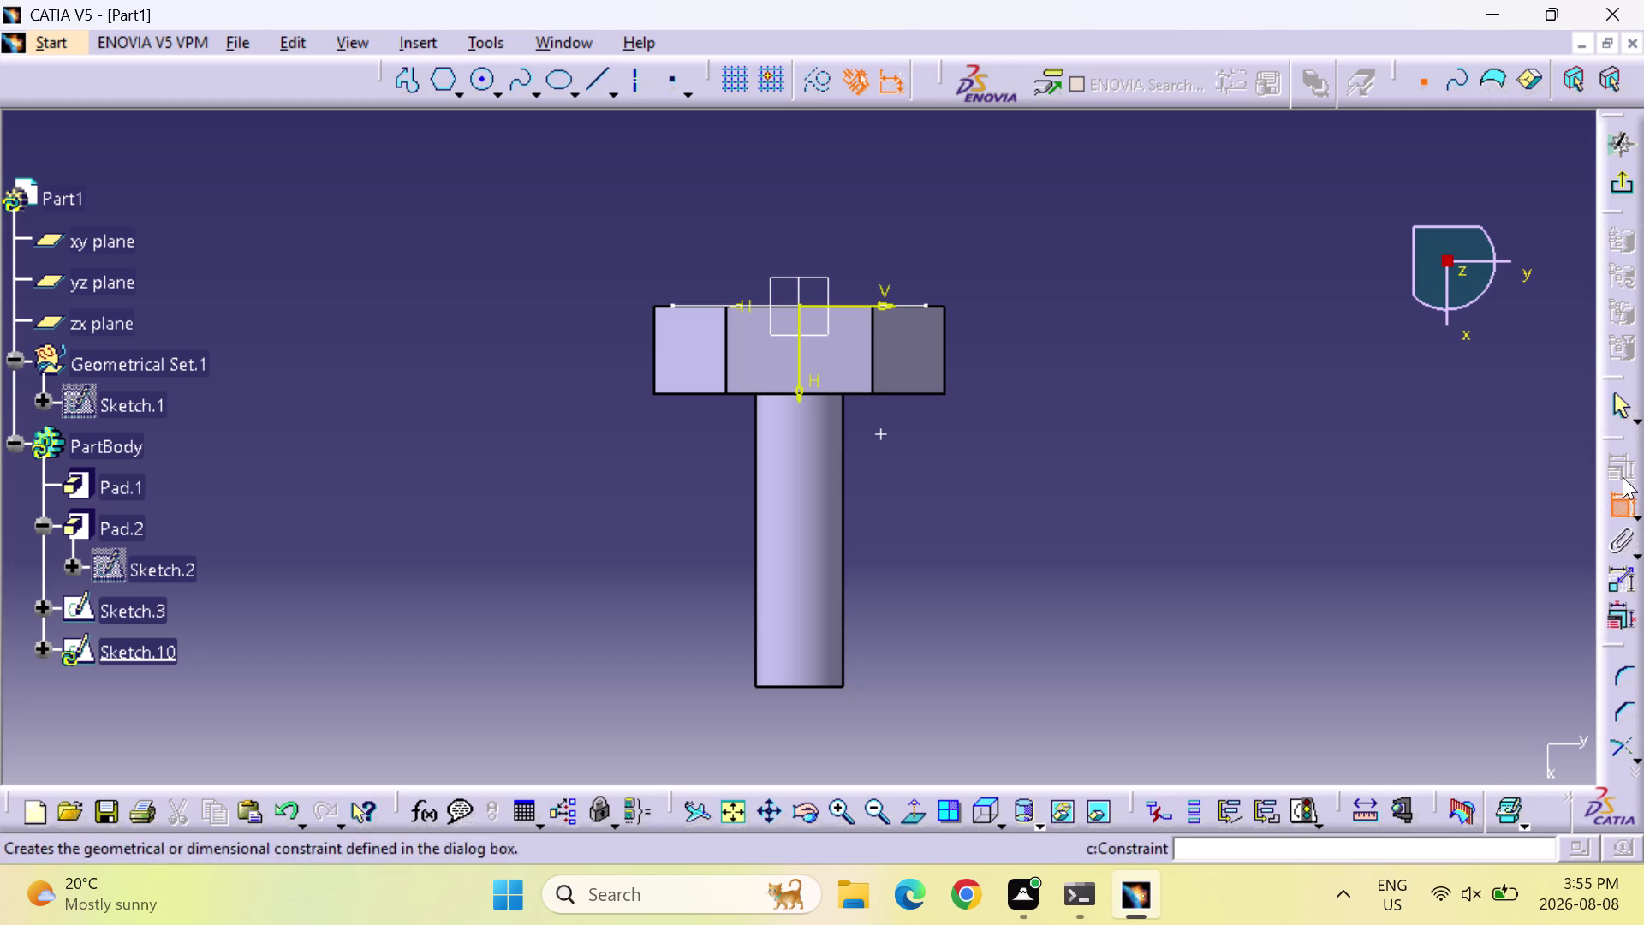
click(1629, 497)
Select the loose point beside the shank and the H axis, then cancel.
click(1576, 522)
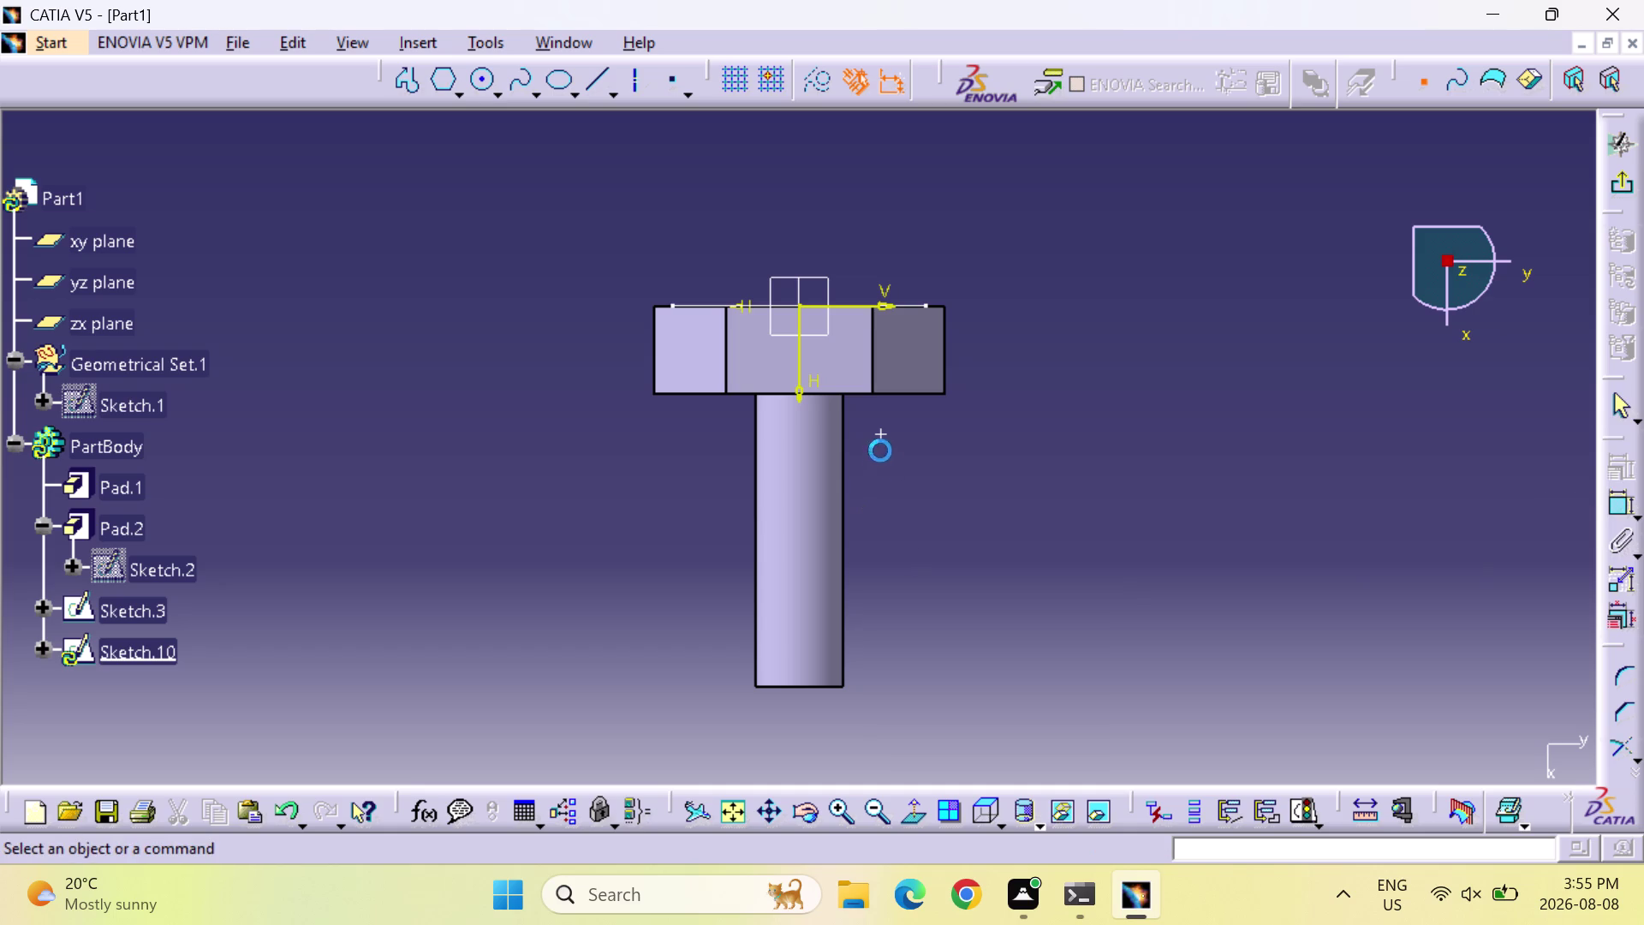
click(884, 434)
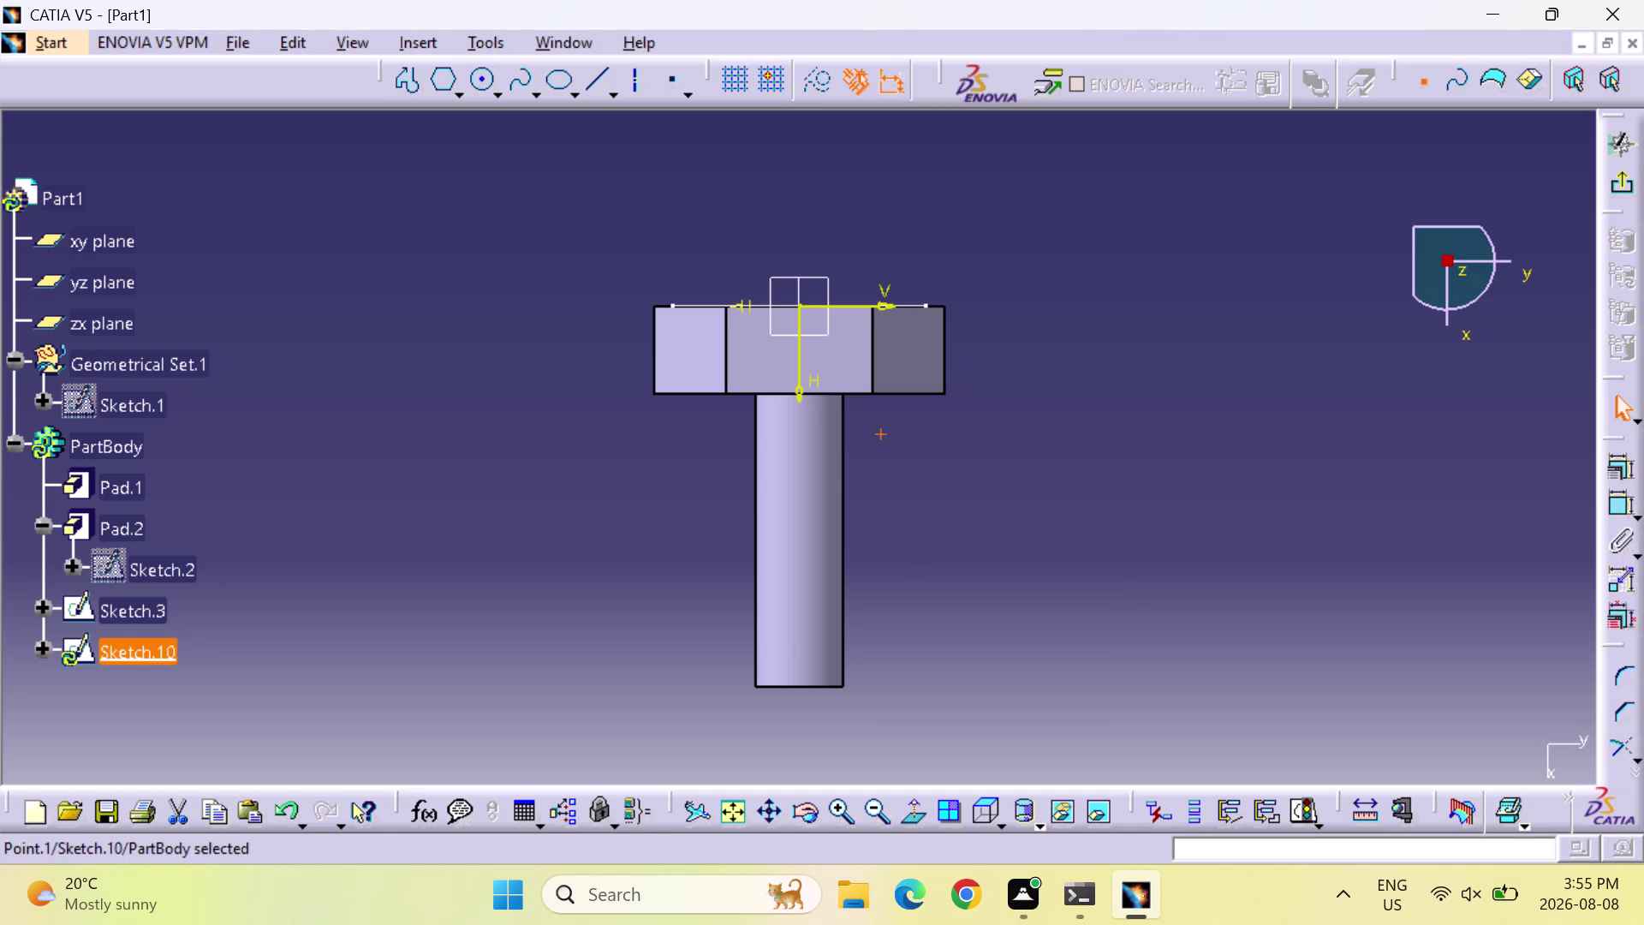
click(763, 464)
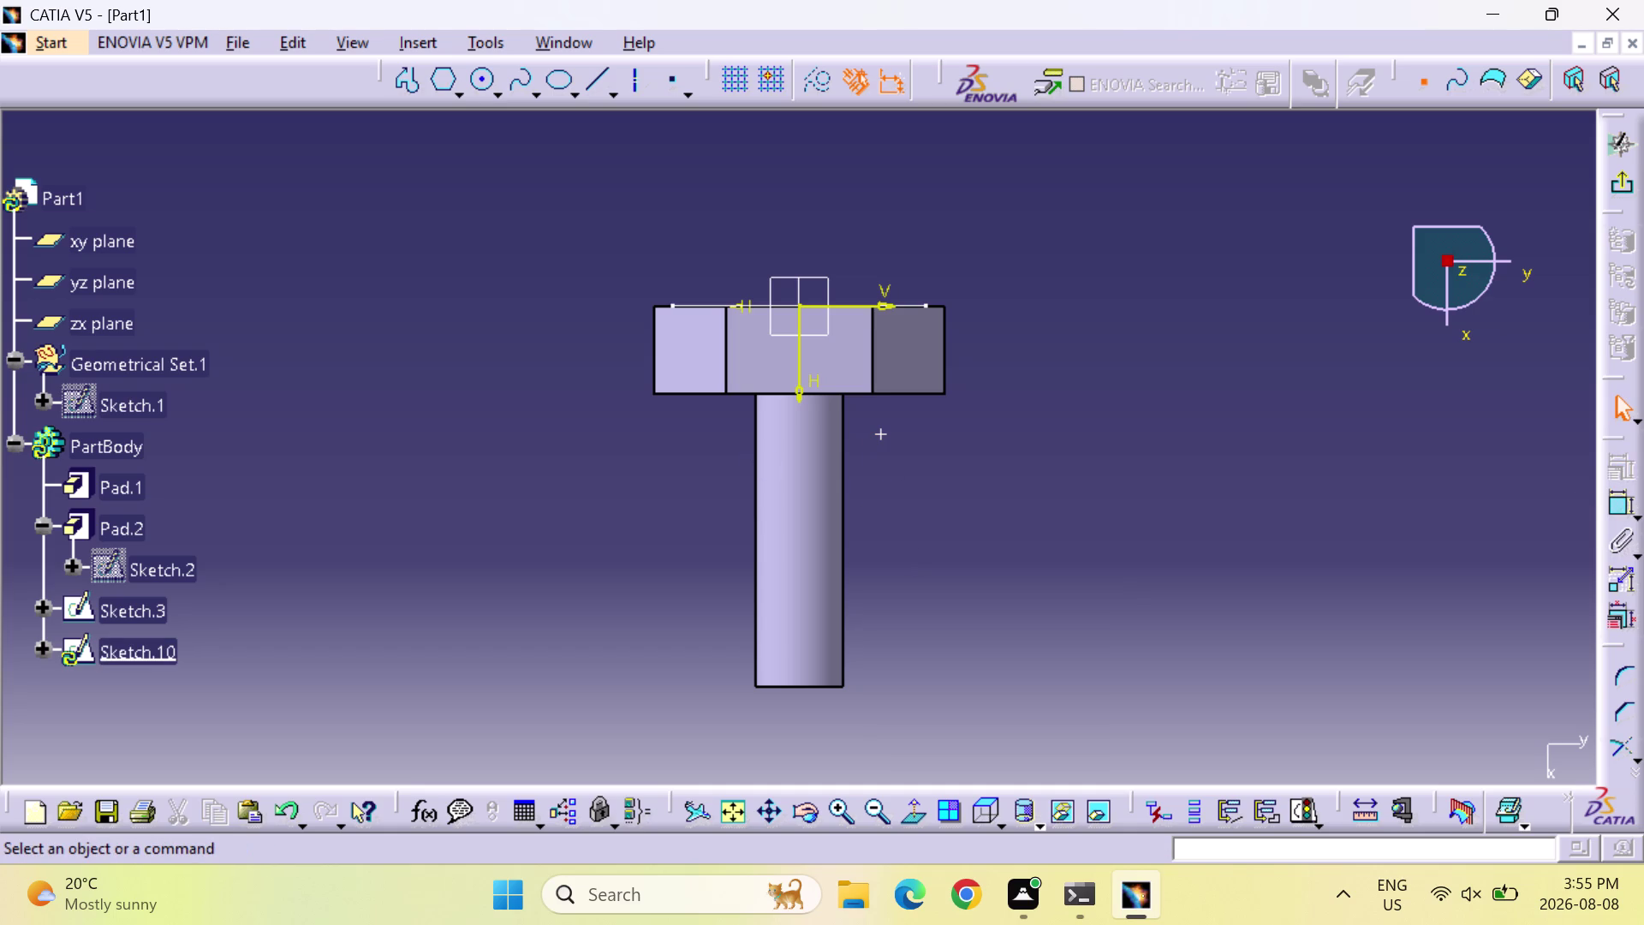
click(1608, 502)
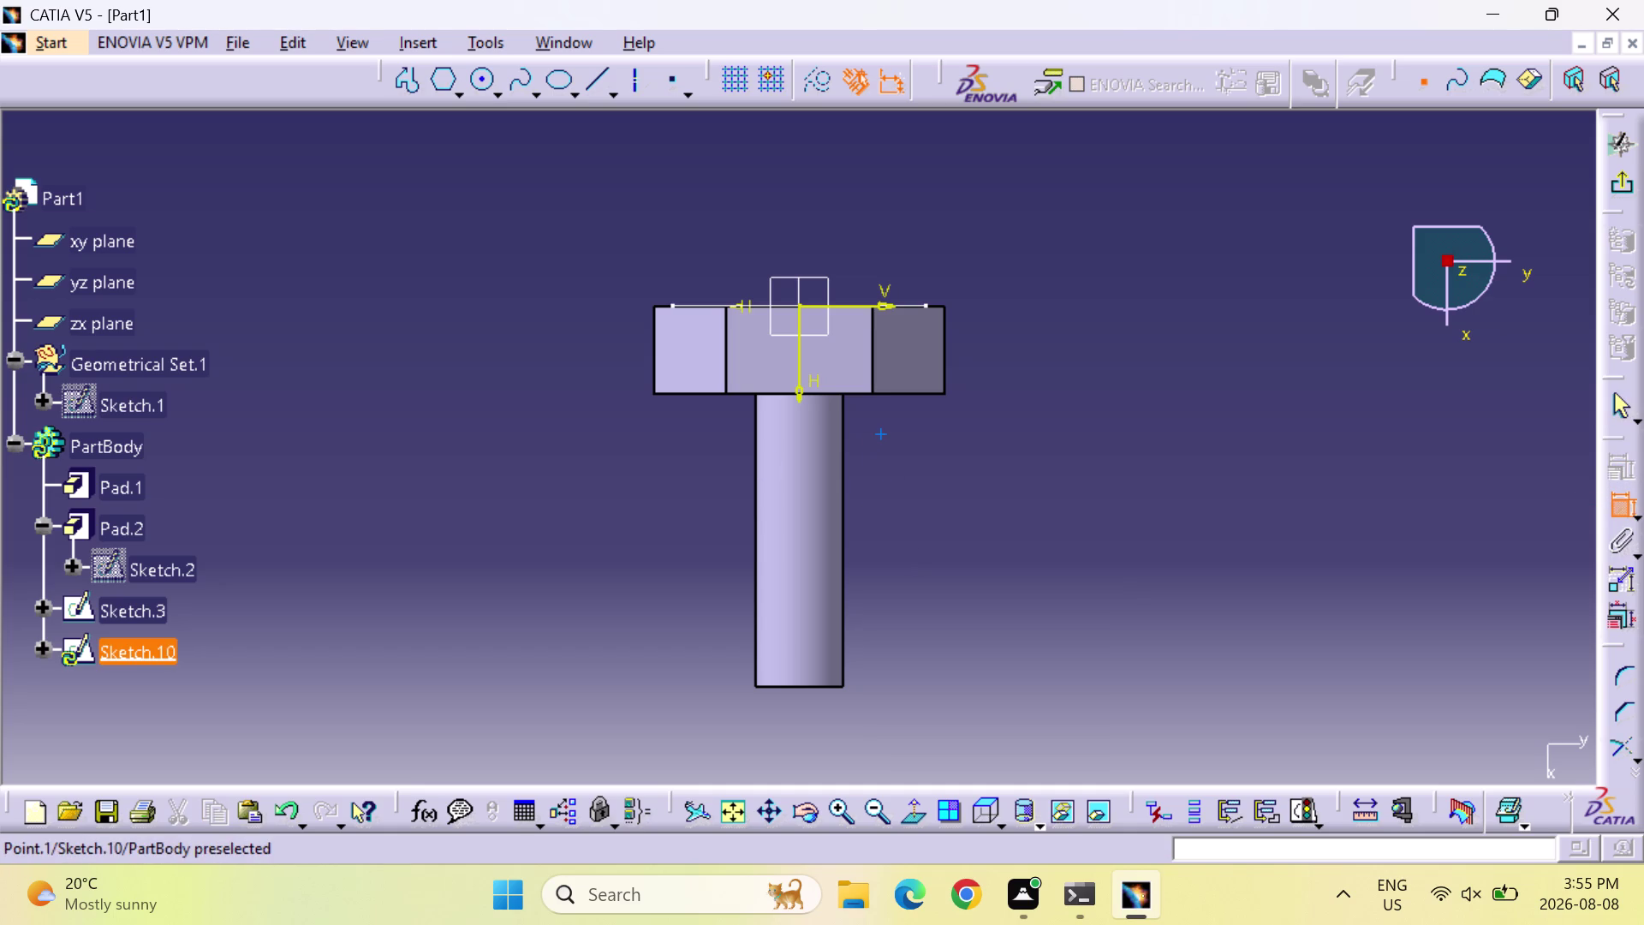
click(883, 430)
click(866, 308)
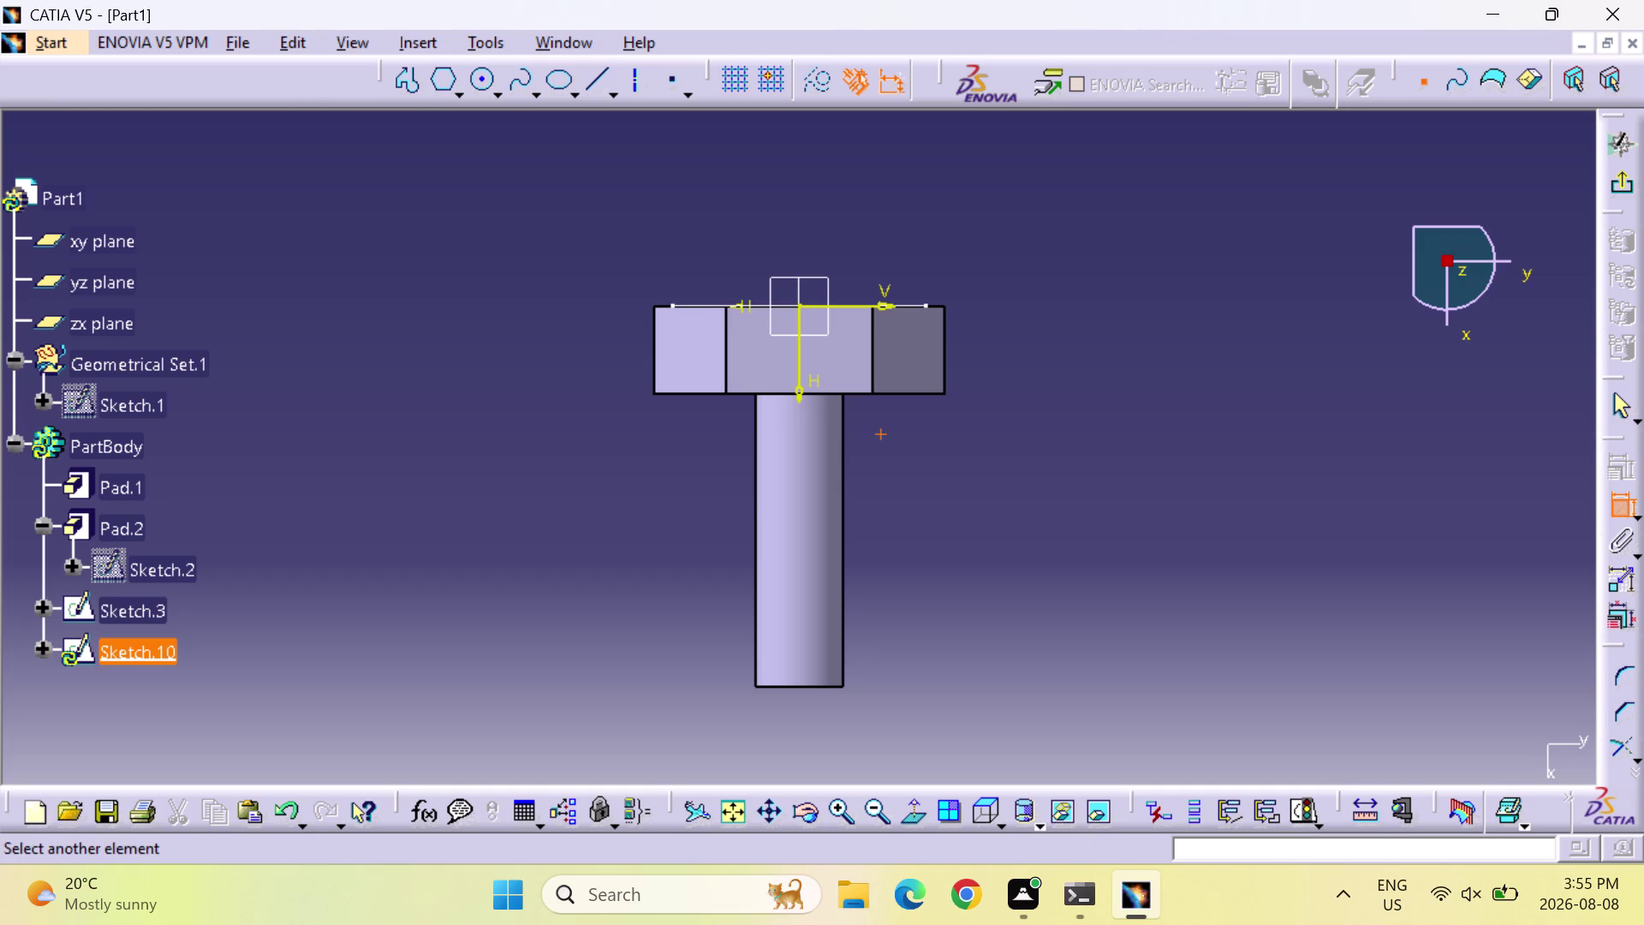
key(Escape)
key(Escape)
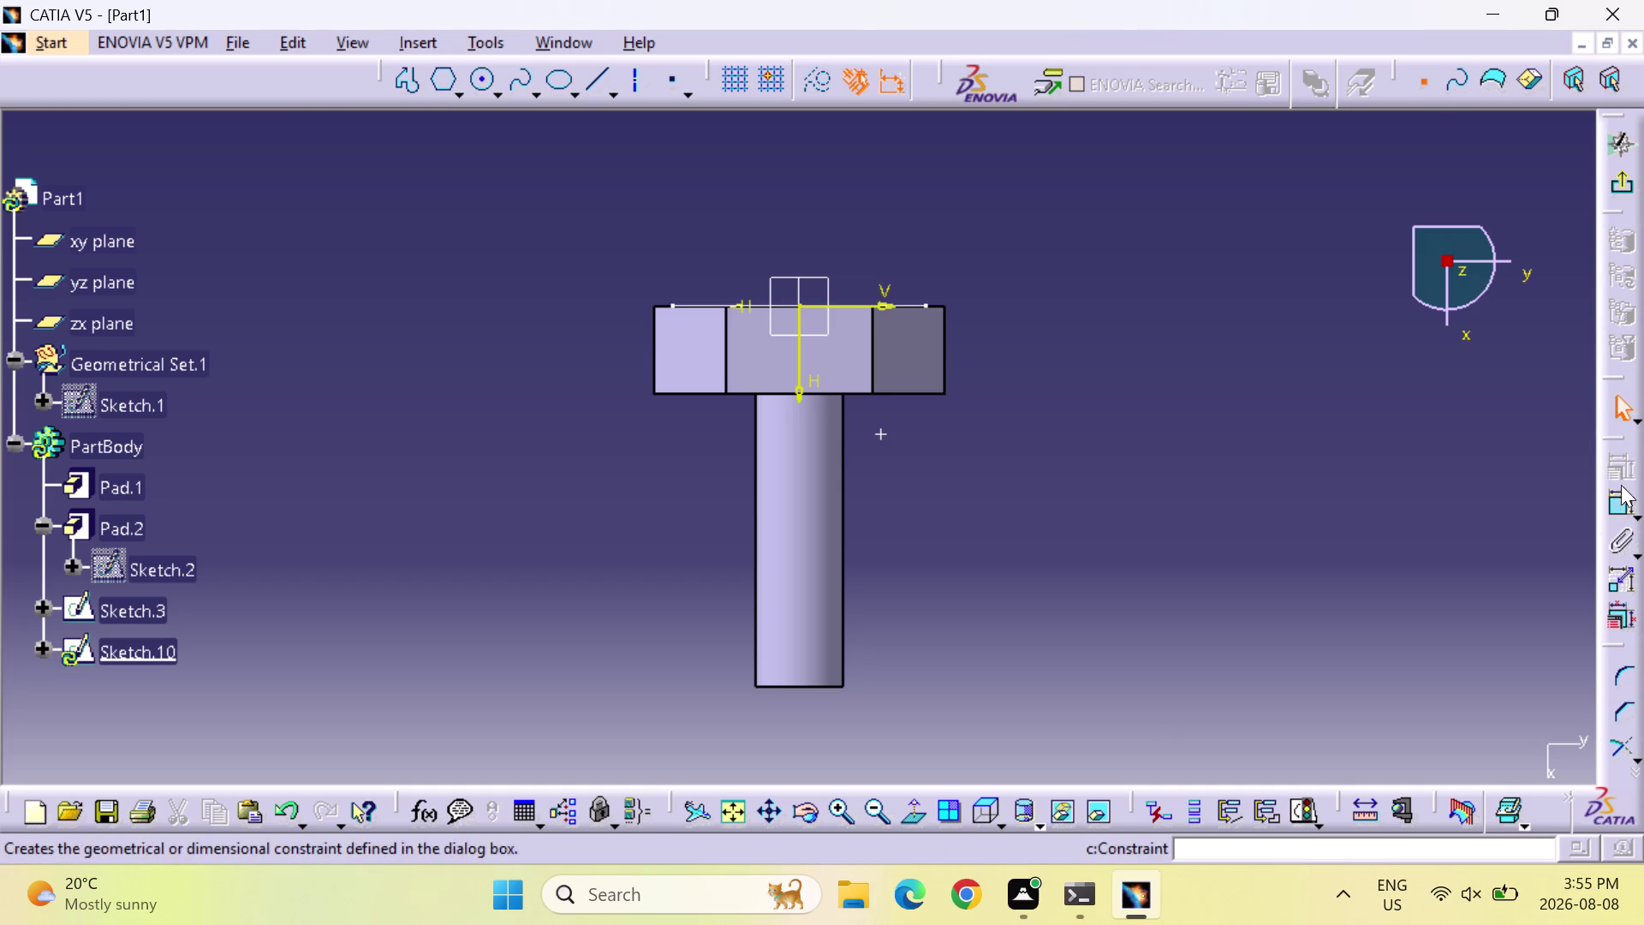
Dimension the point 31 mm from the horizontal axis.
click(1620, 496)
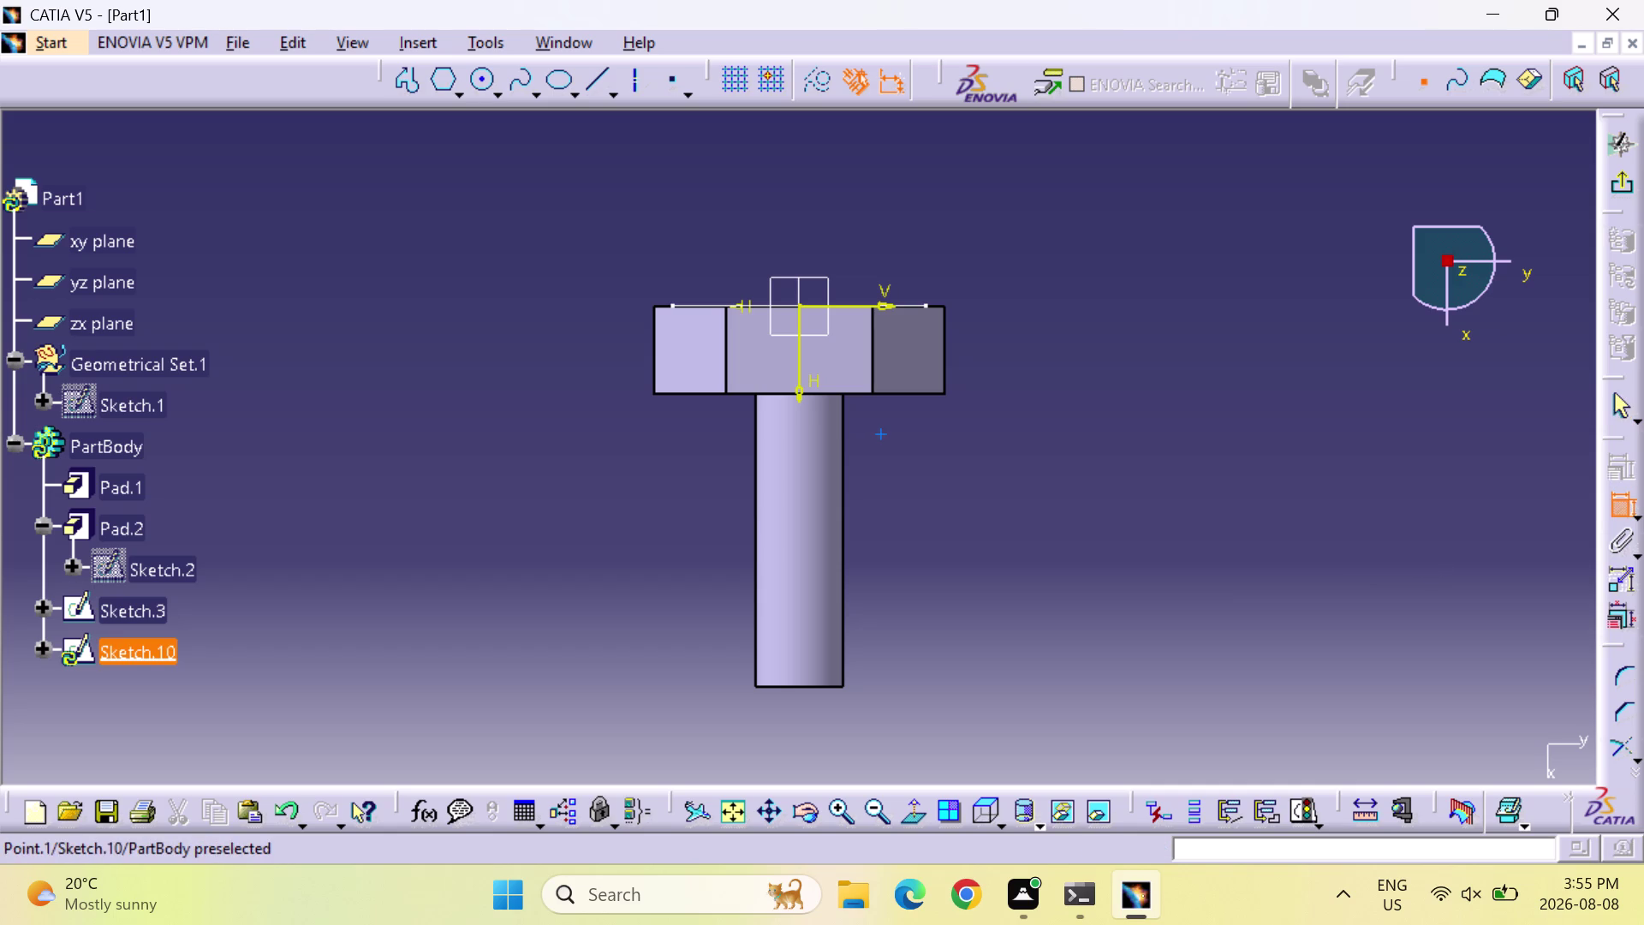
click(882, 434)
click(870, 308)
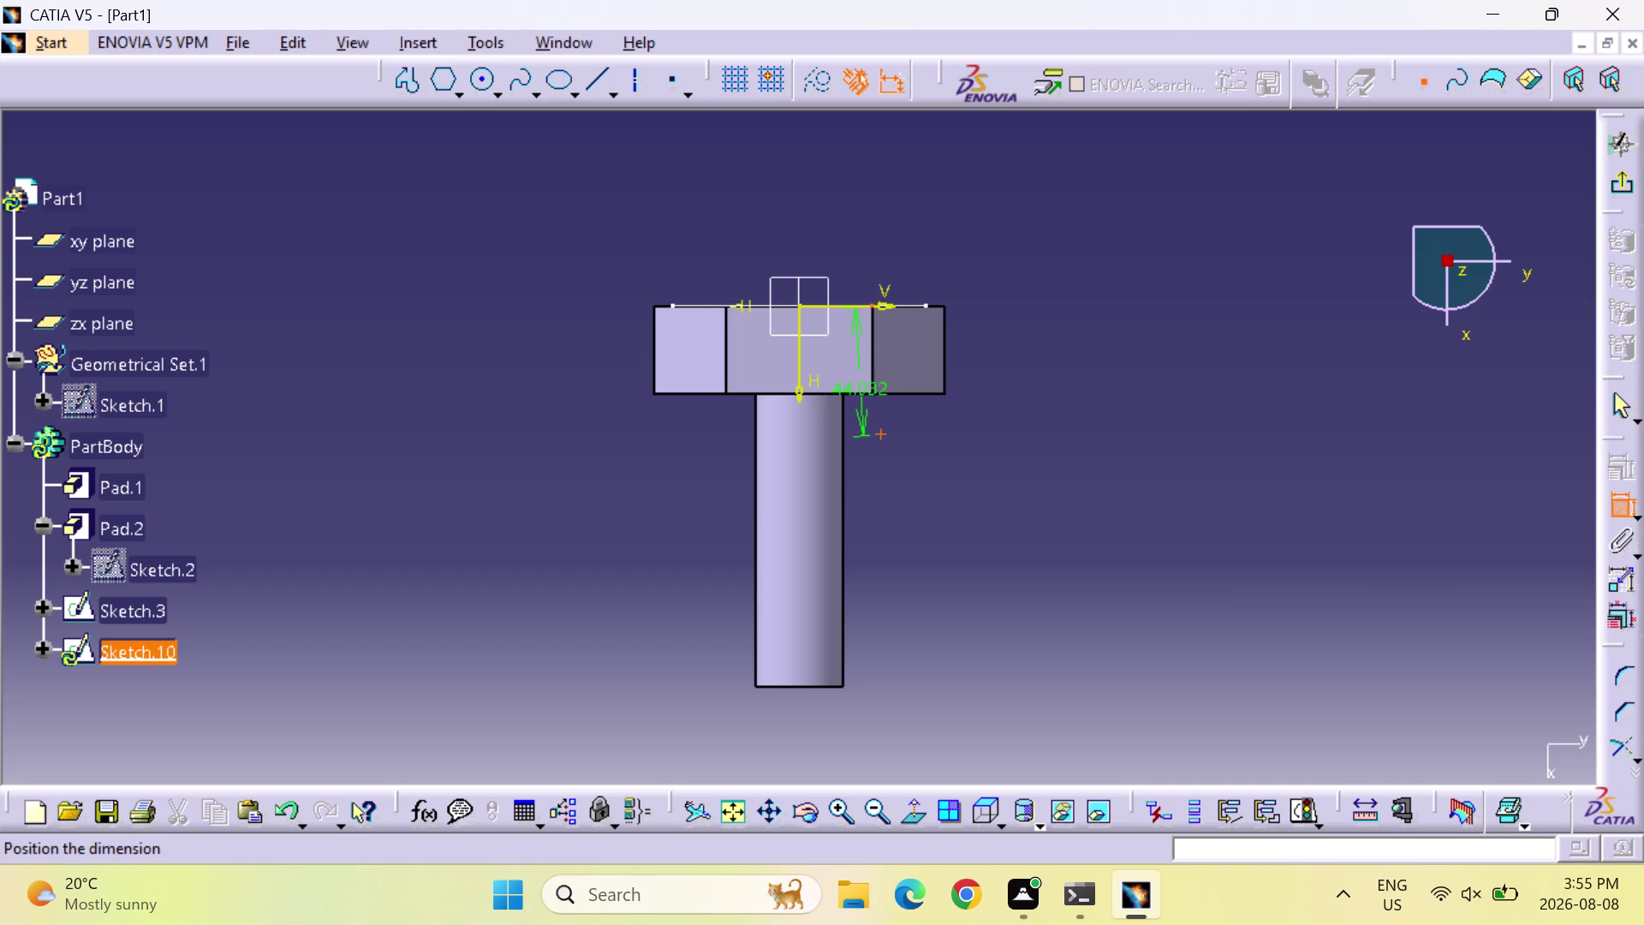
click(841, 413)
double_click(838, 405)
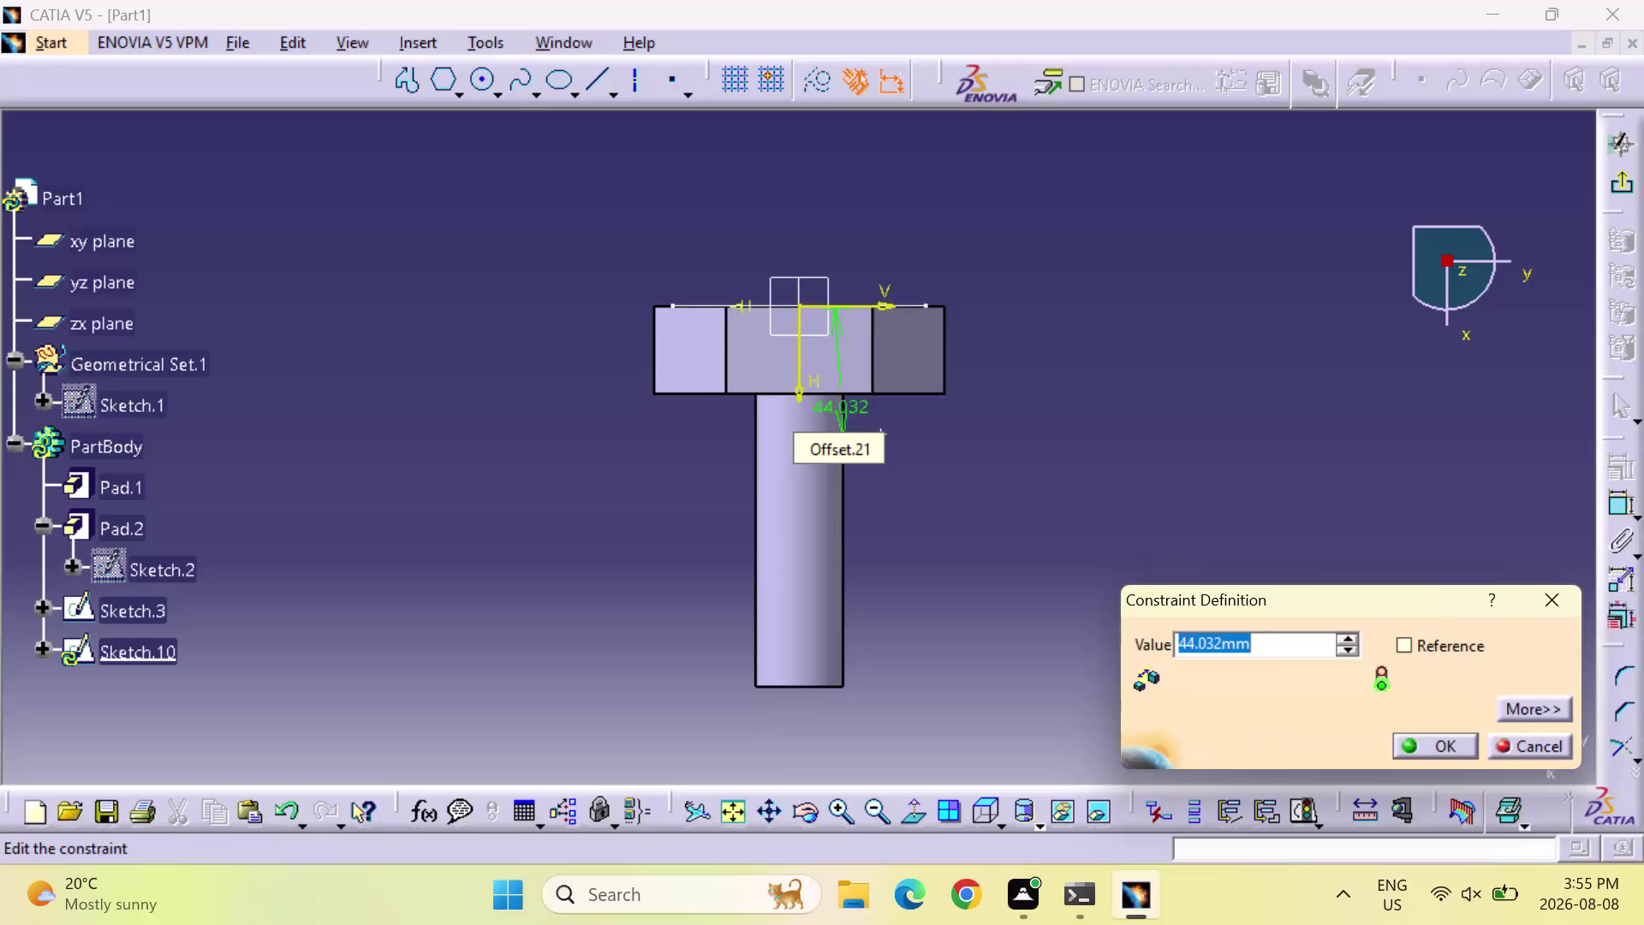
text(31)
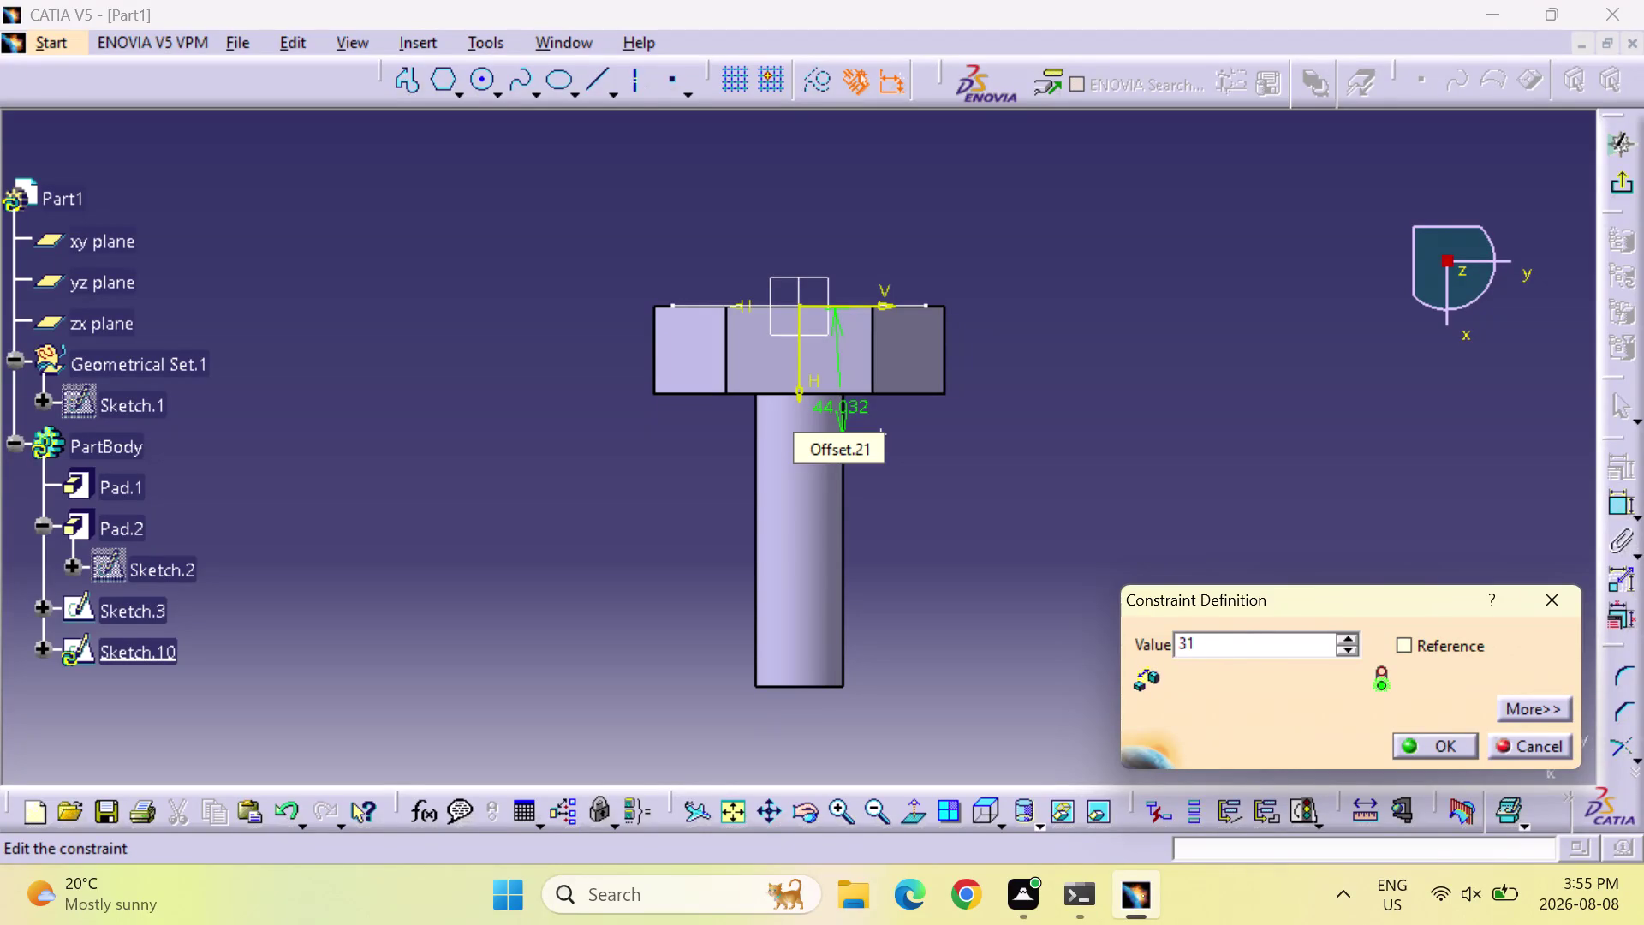
key(Return)
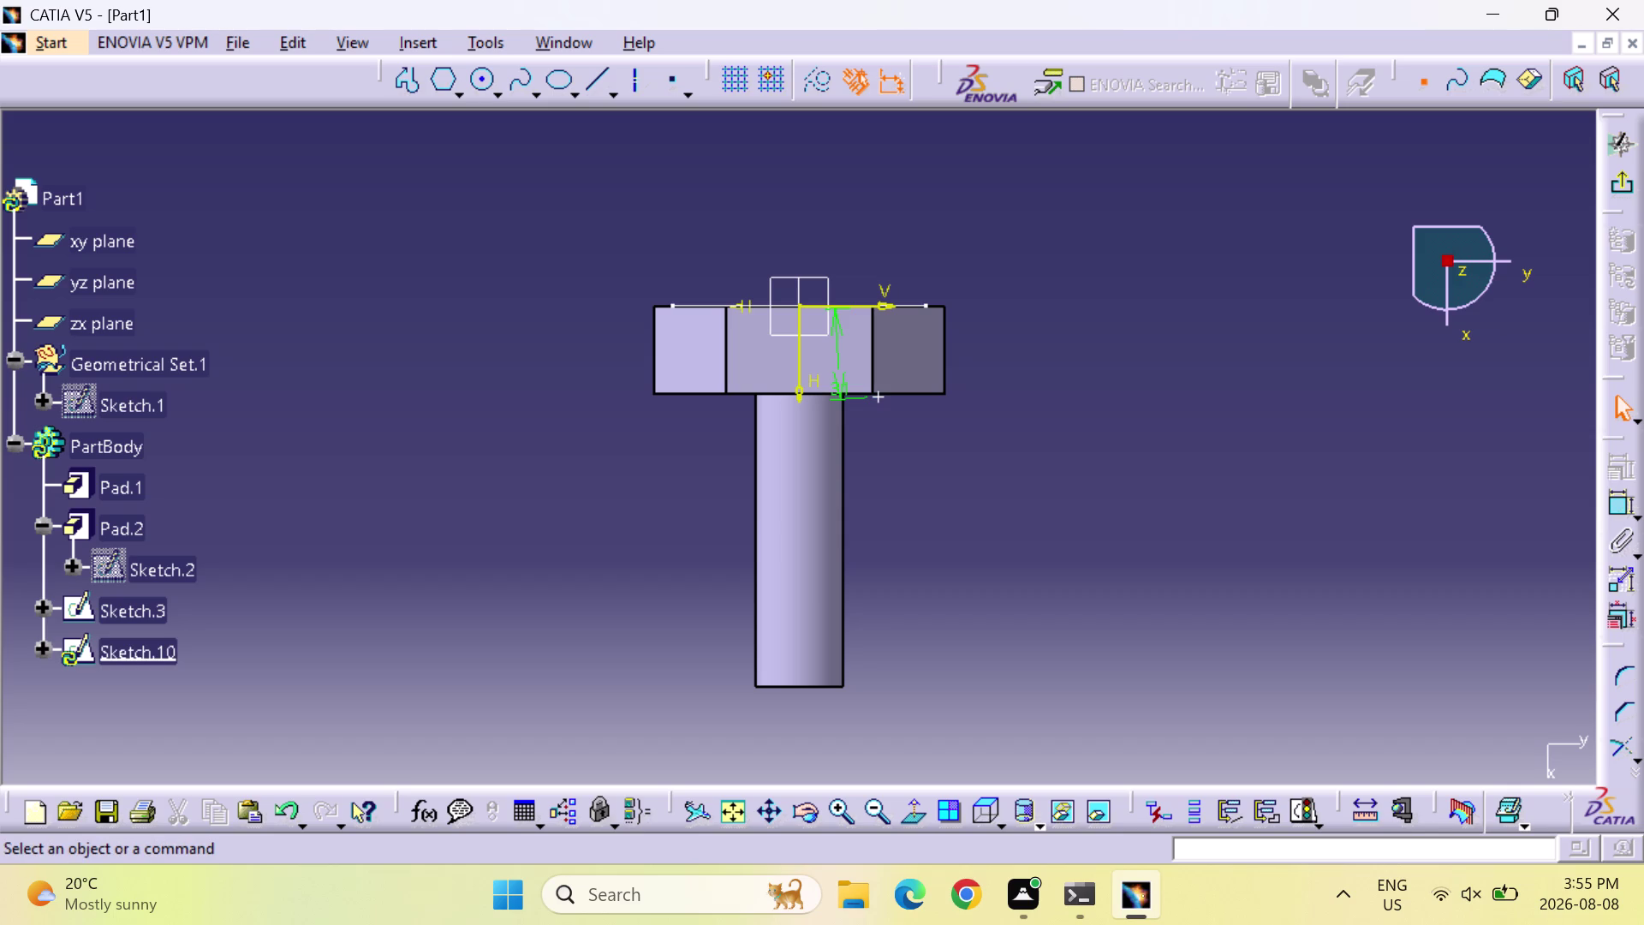
click(1614, 500)
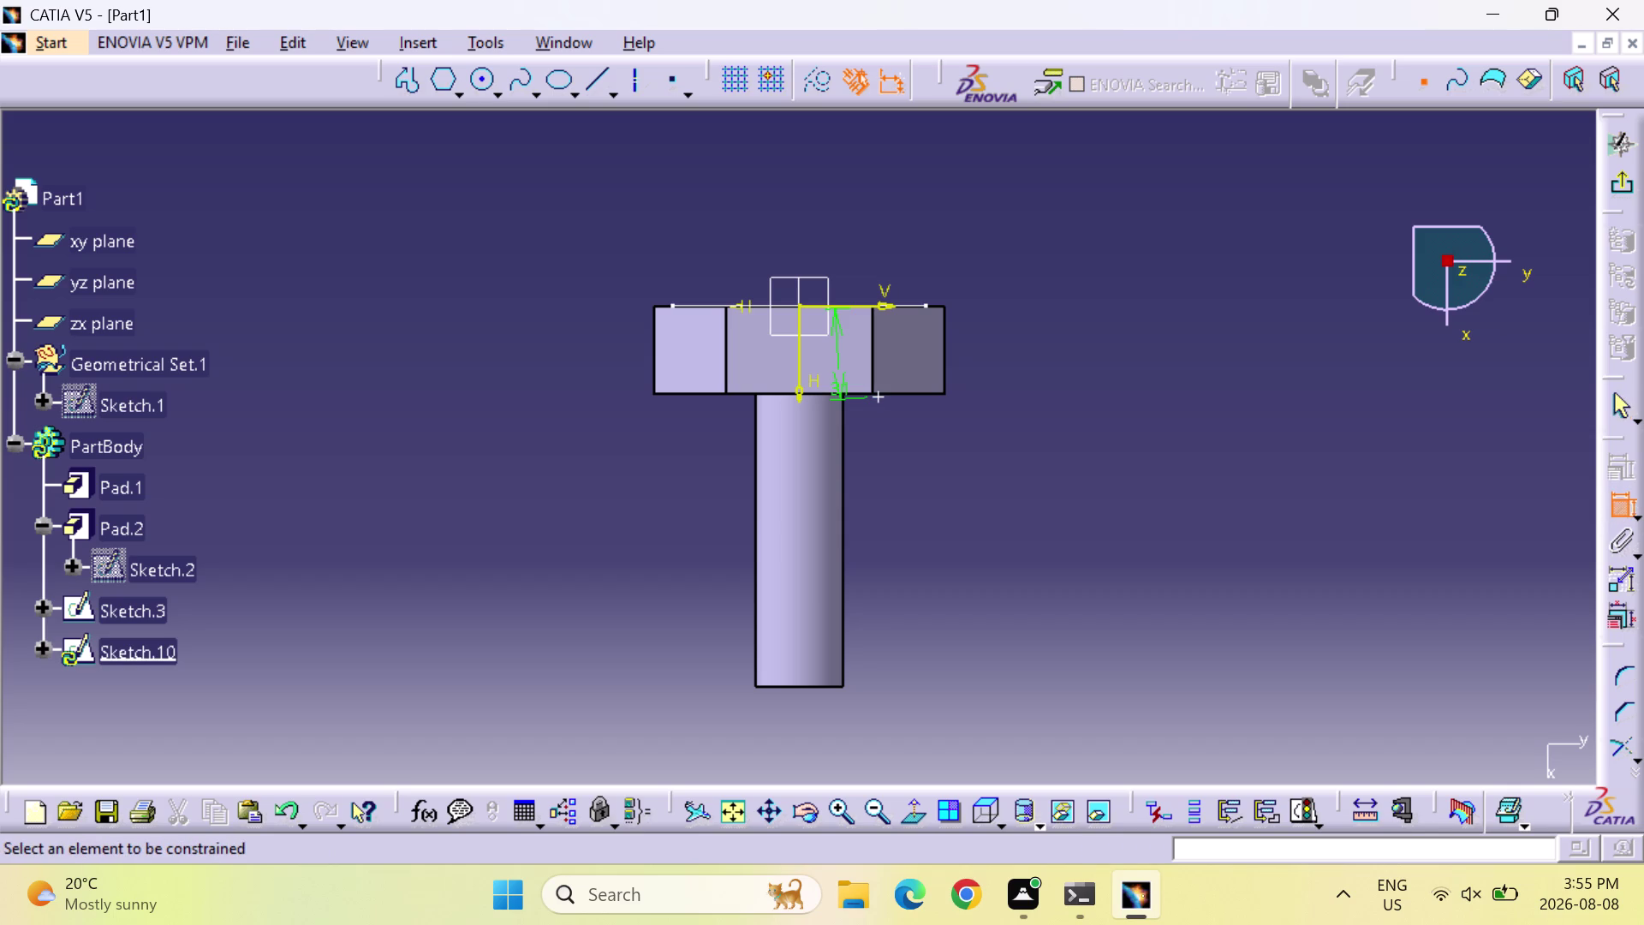
click(872, 399)
key(Escape)
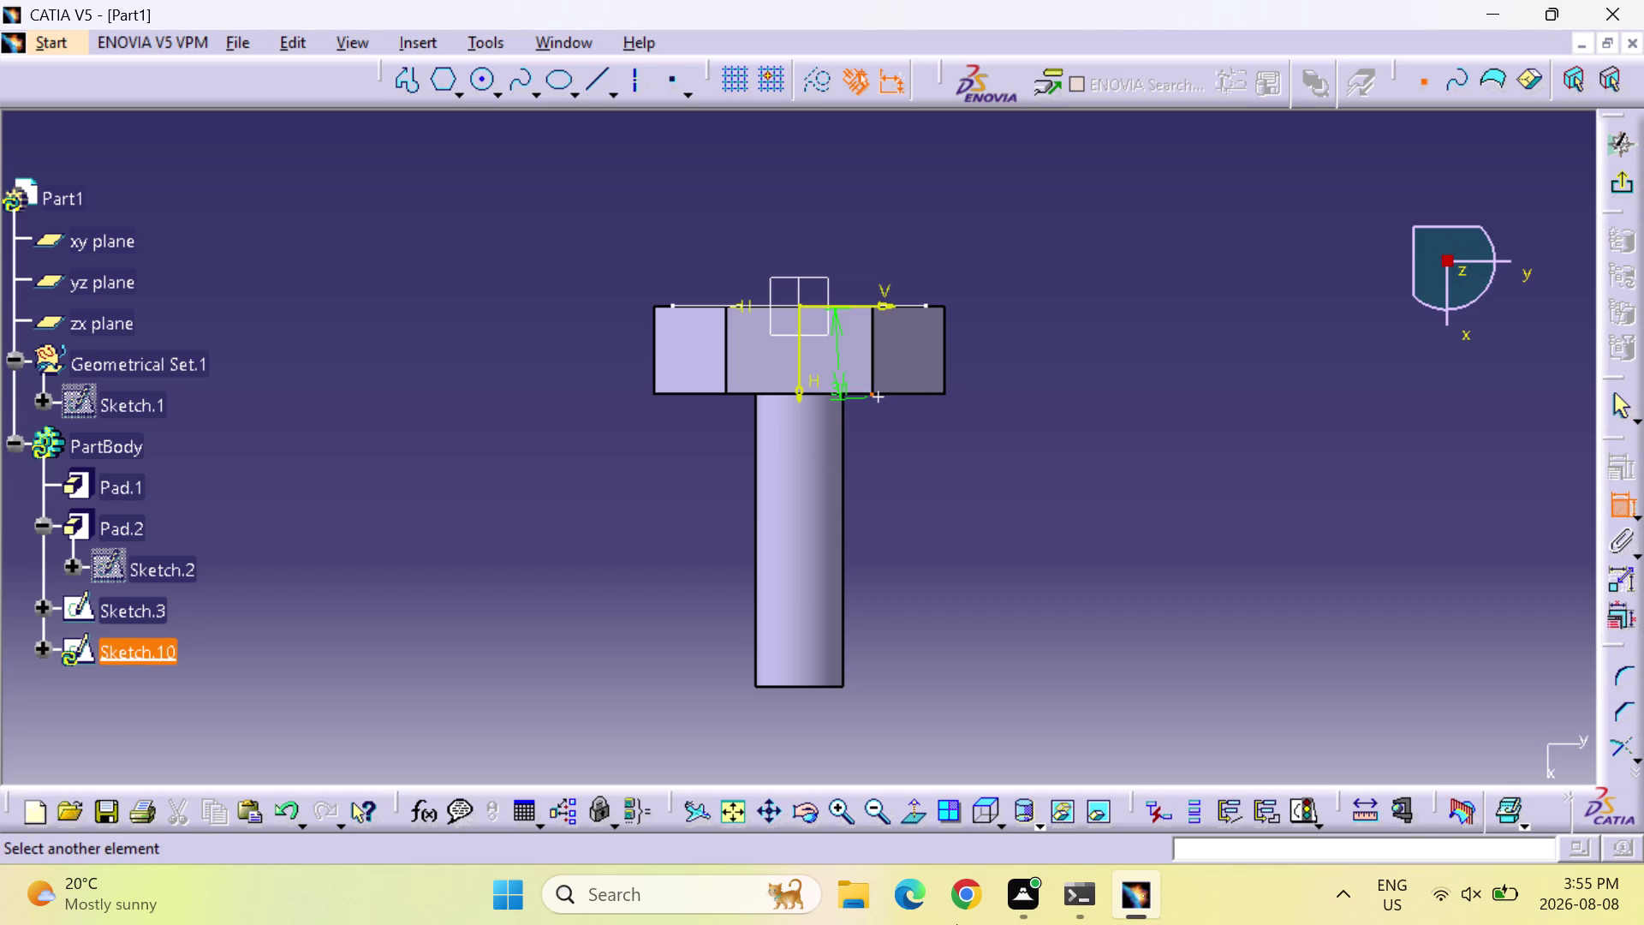
key(Escape)
click(1625, 498)
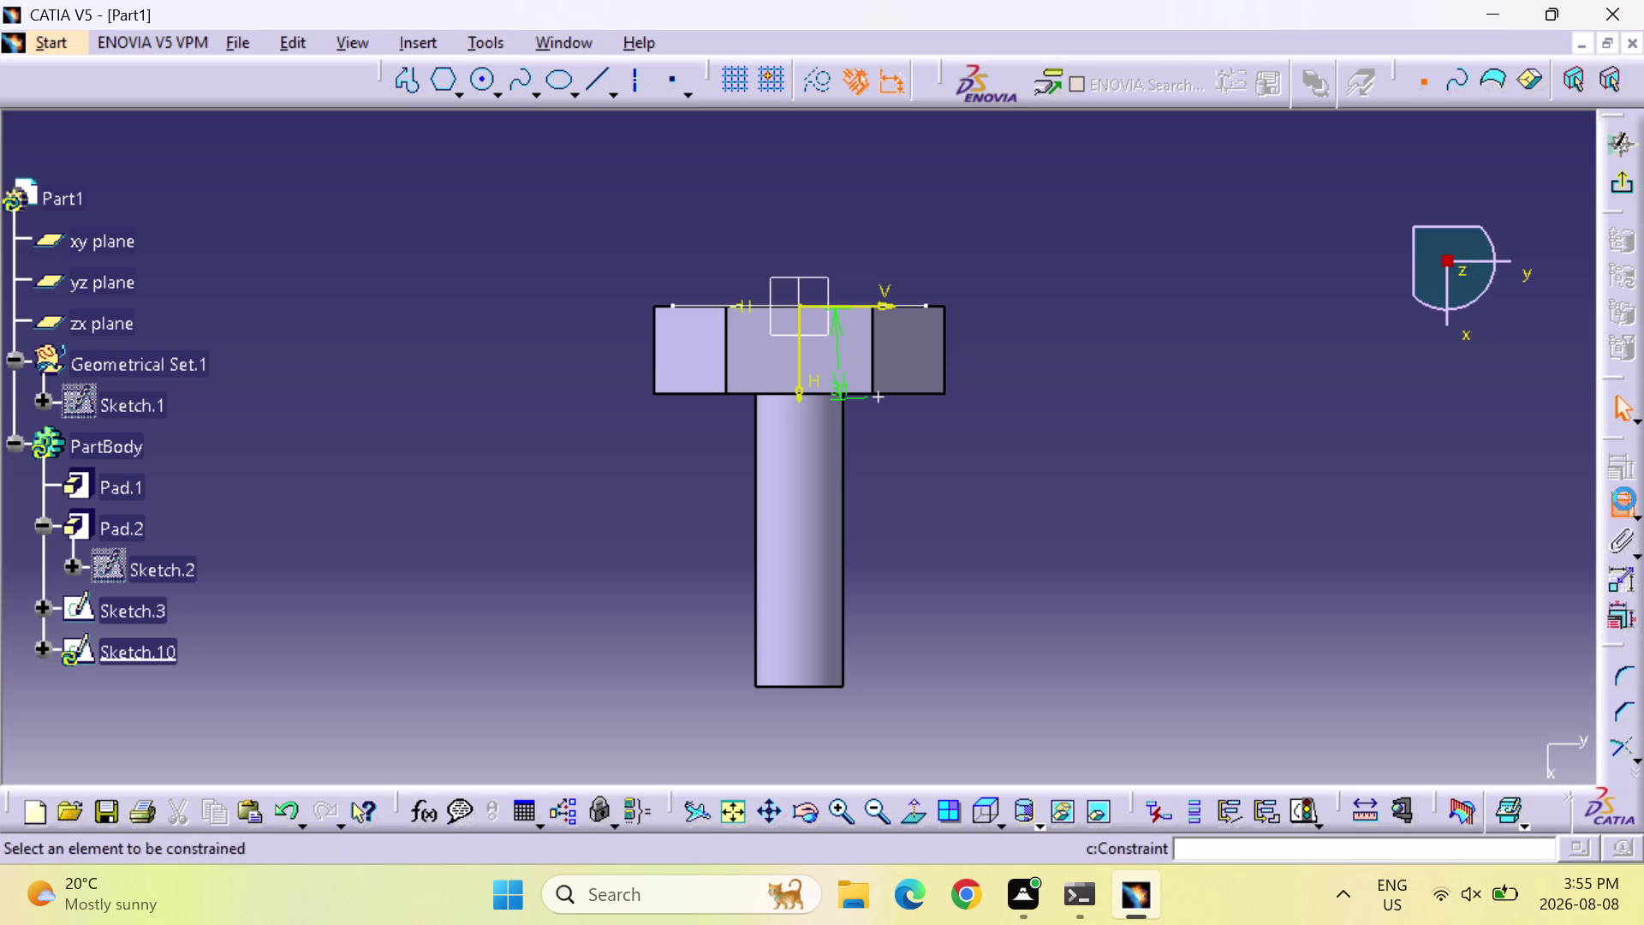
click(875, 395)
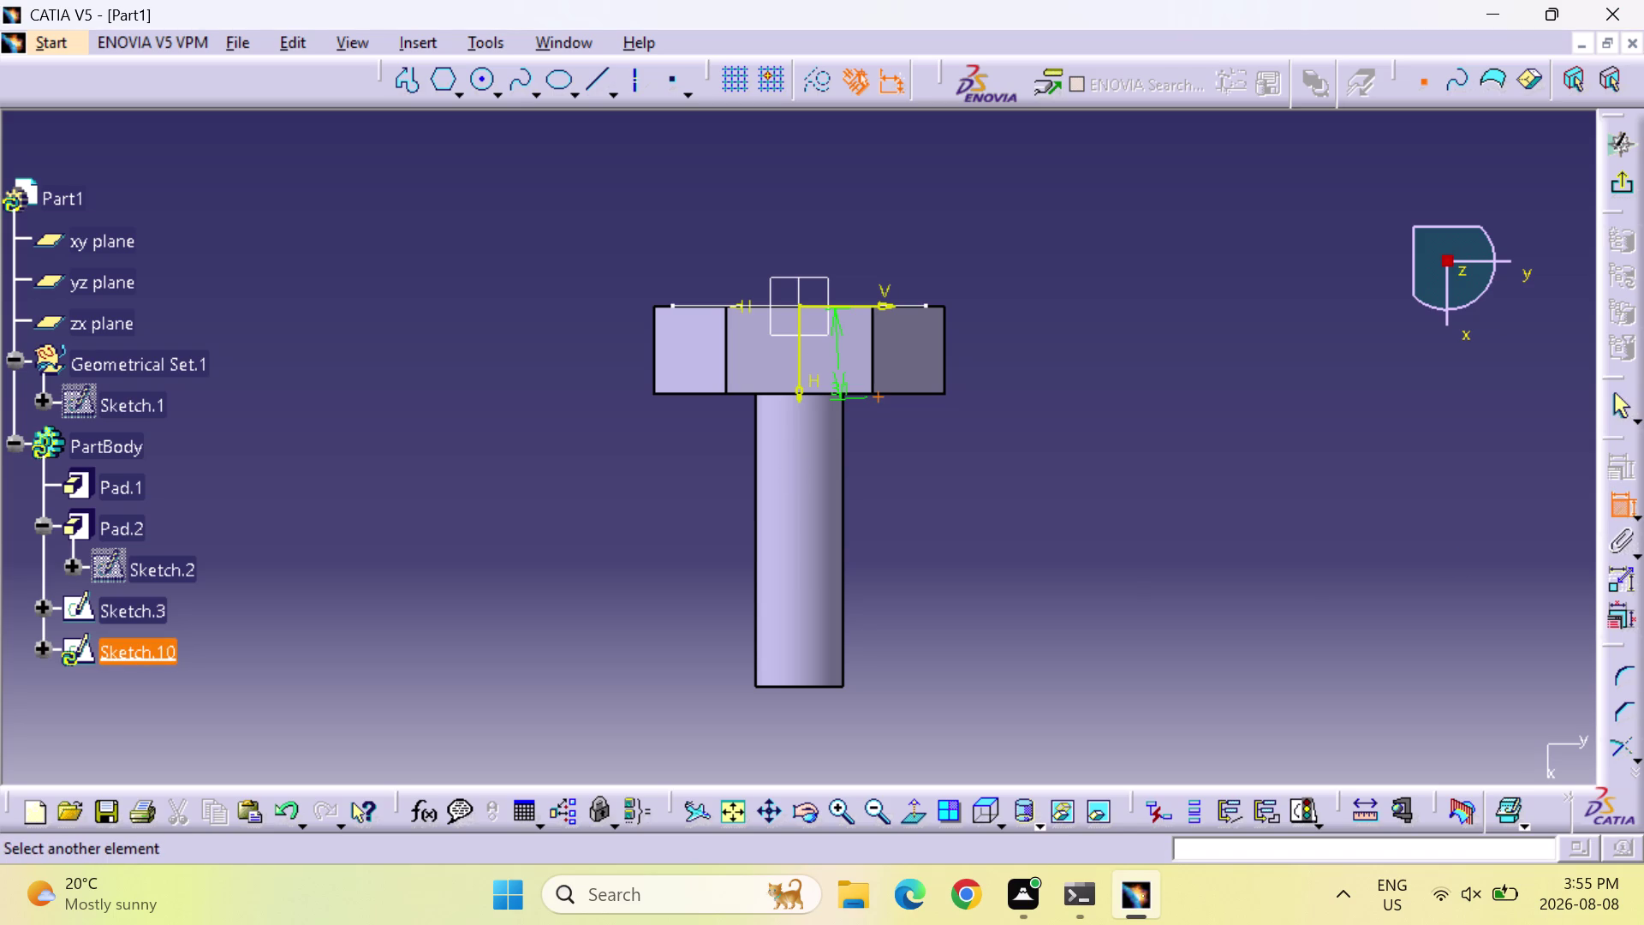
click(842, 424)
click(845, 383)
double_click(841, 377)
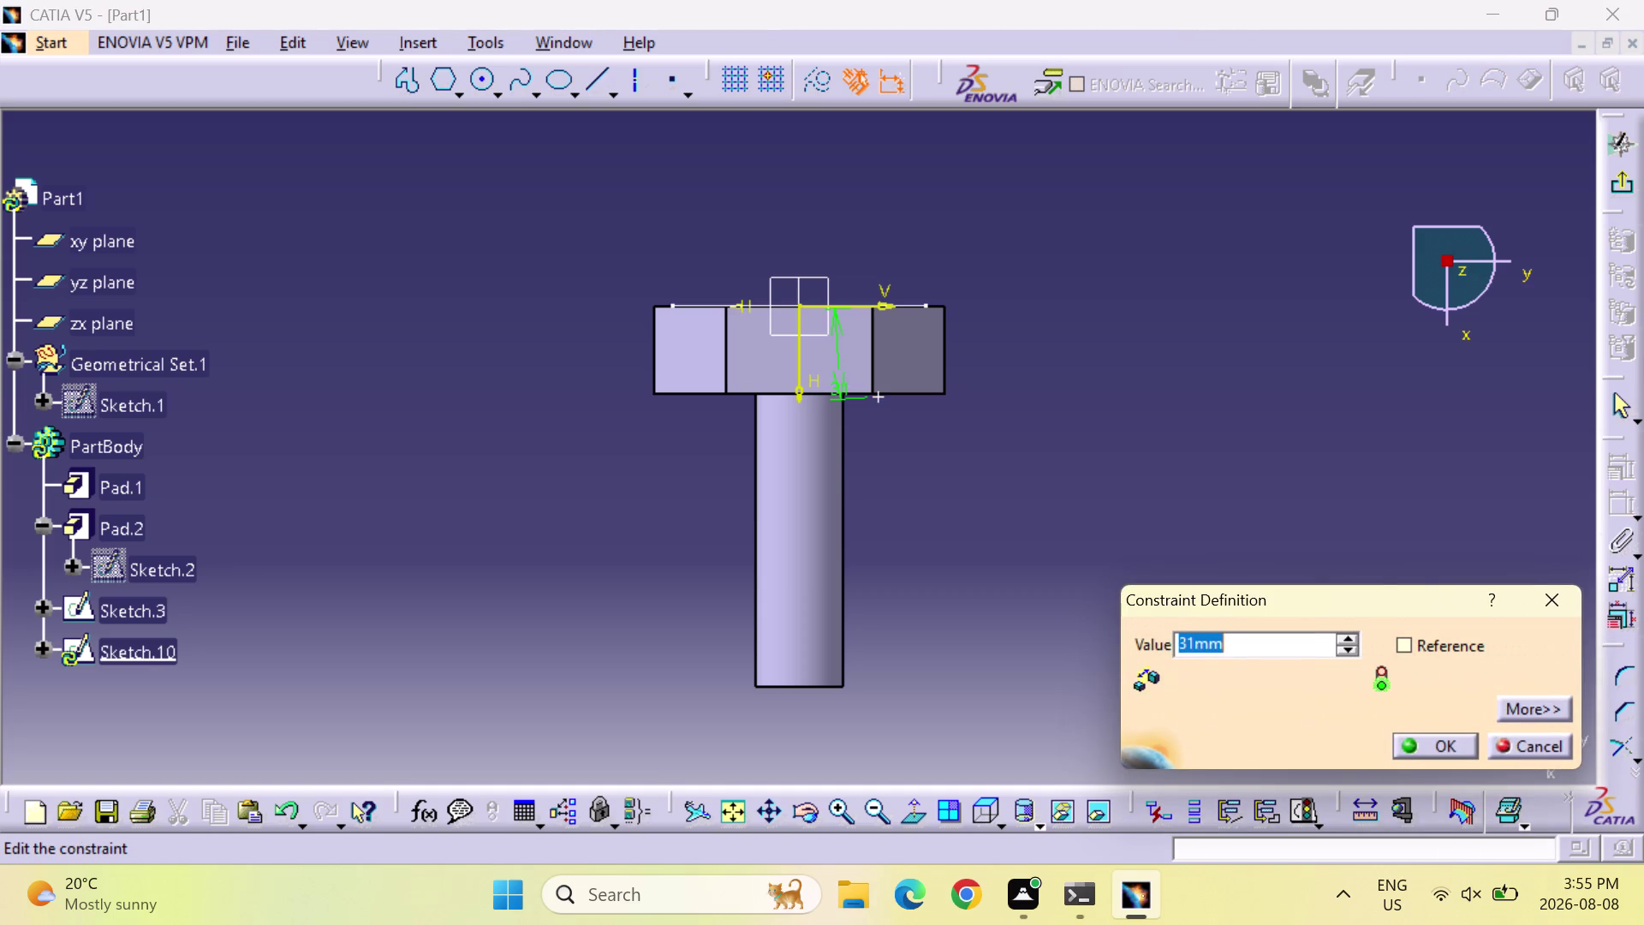
text(31)
key(Return)
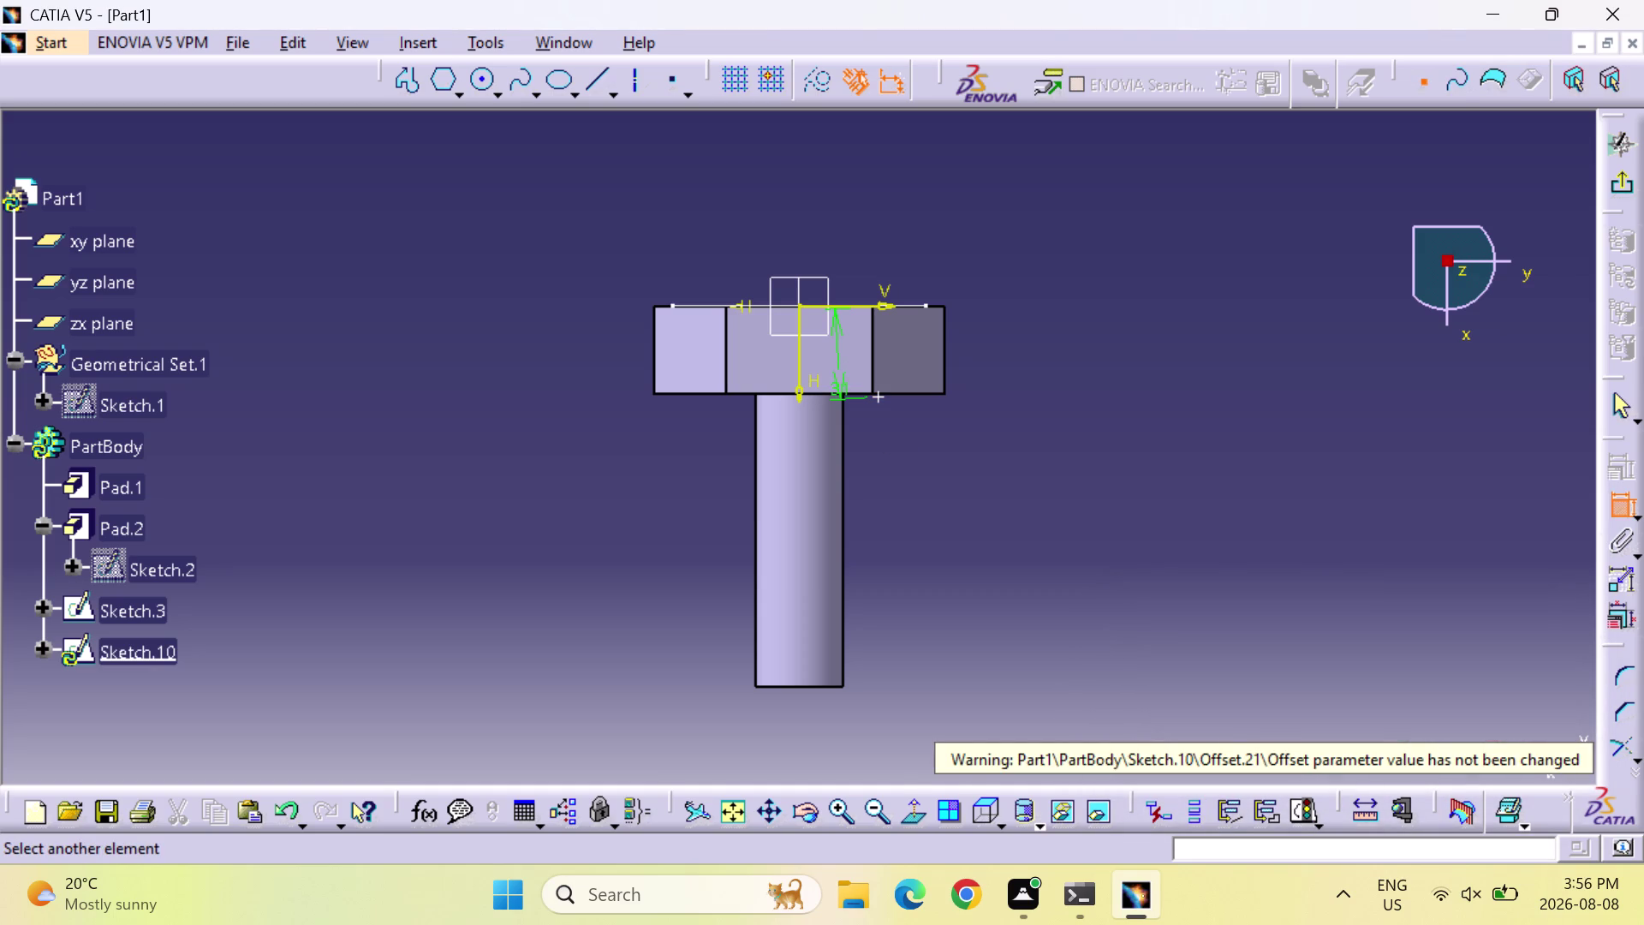
double_click(834, 390)
triple_click(836, 378)
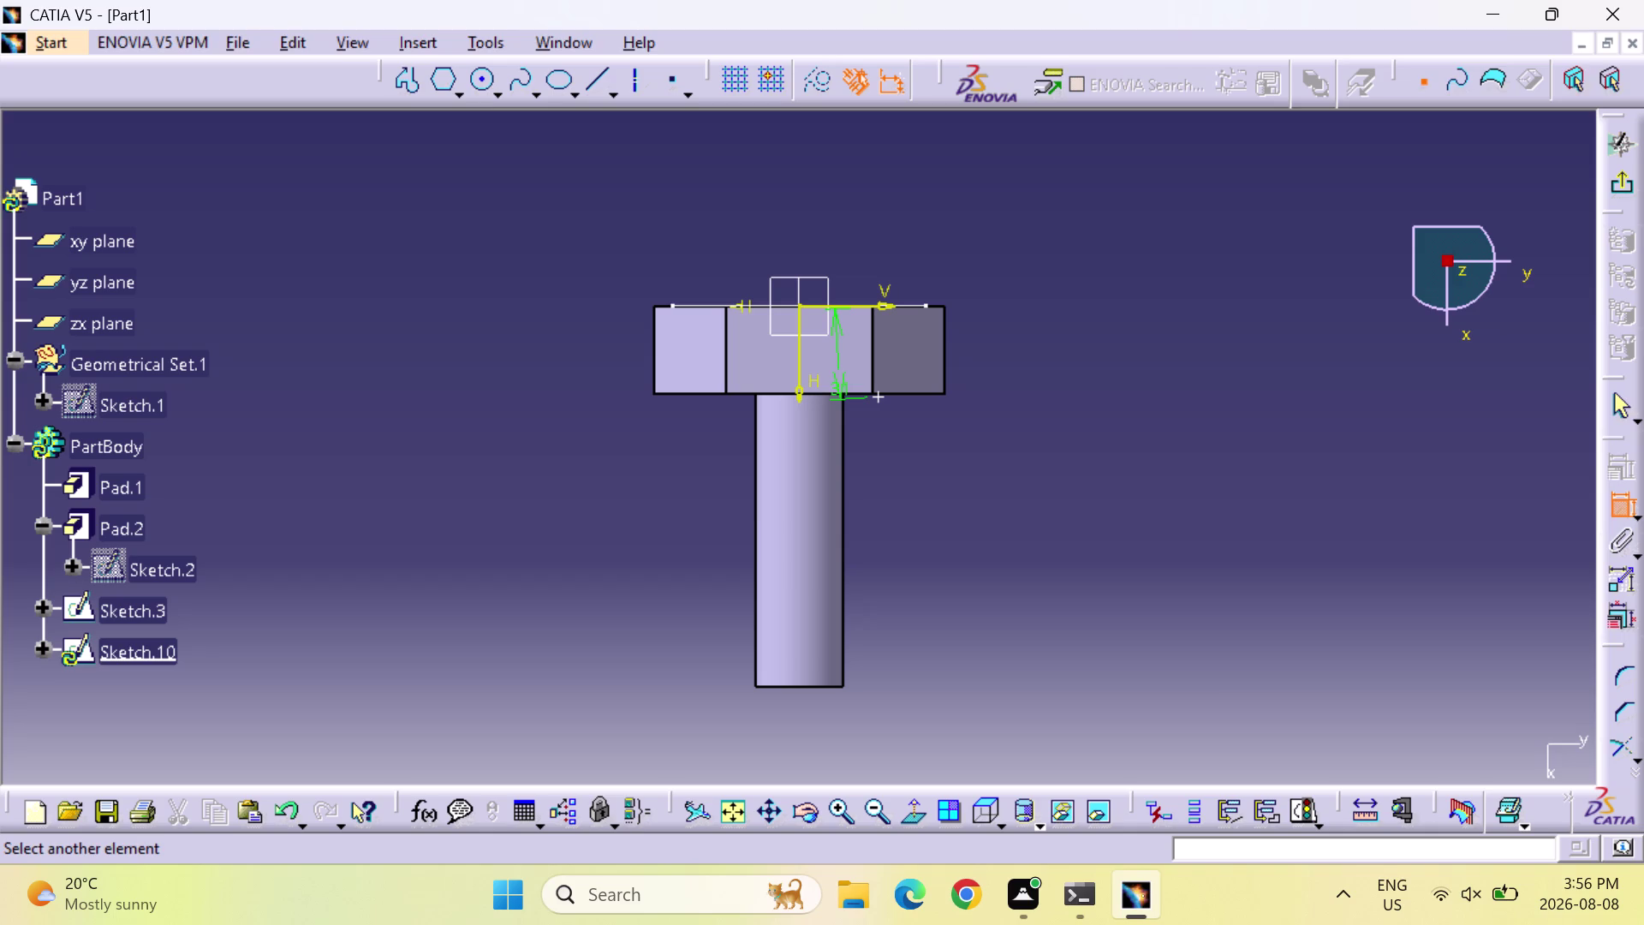
click(1292, 470)
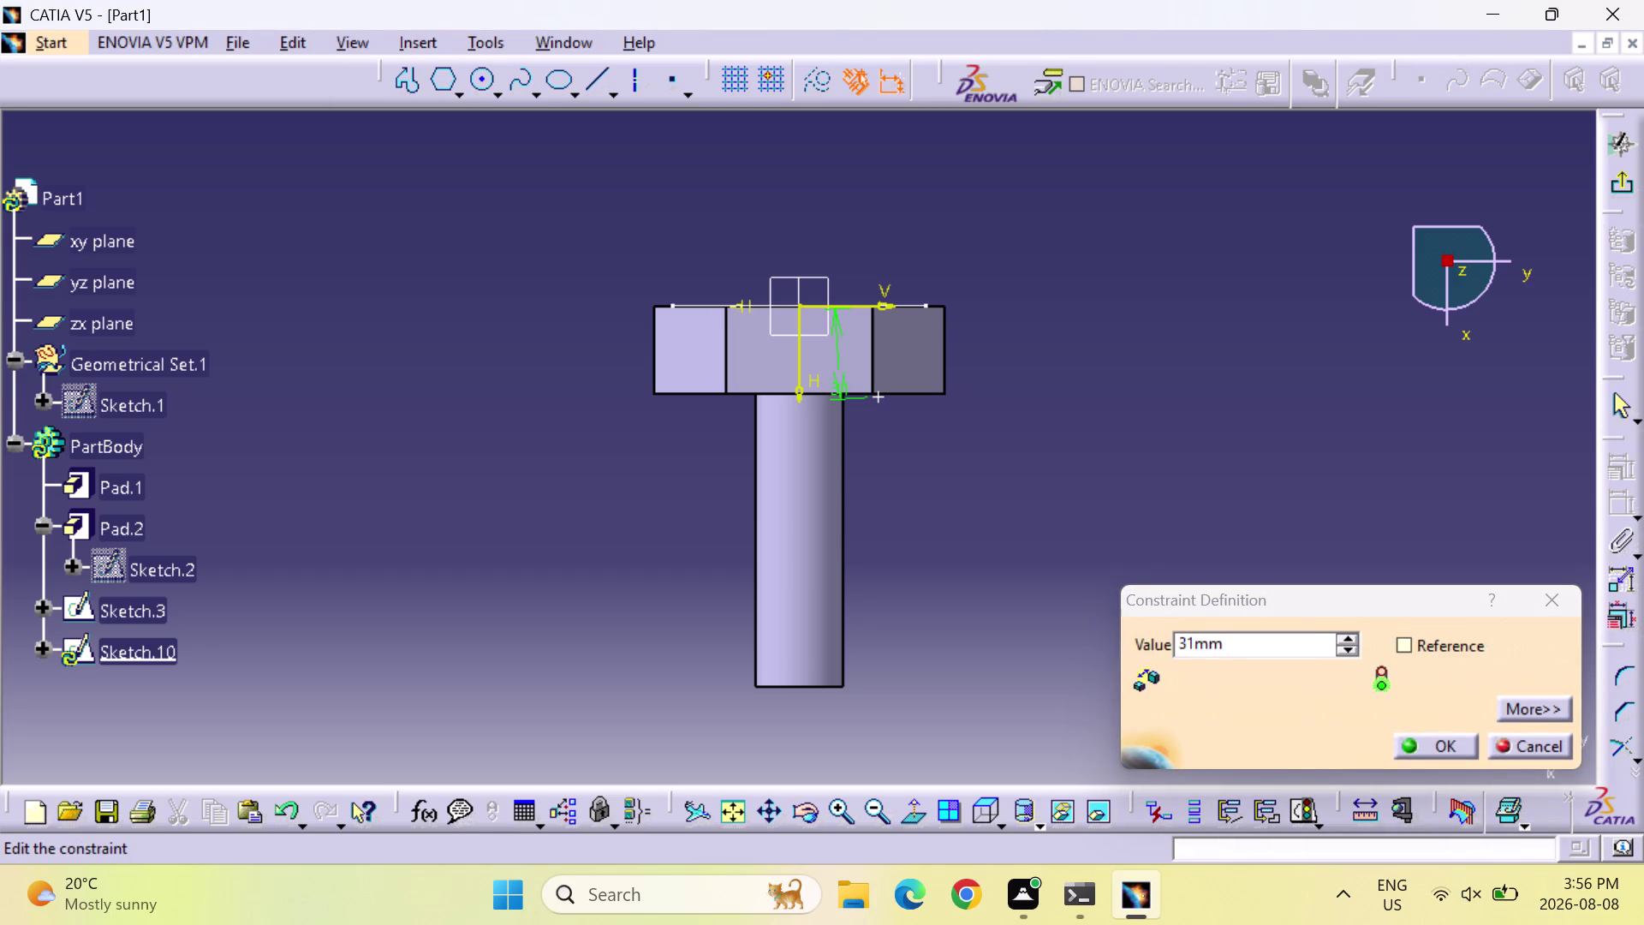
key(Escape)
key(Escape)
key(Escape)
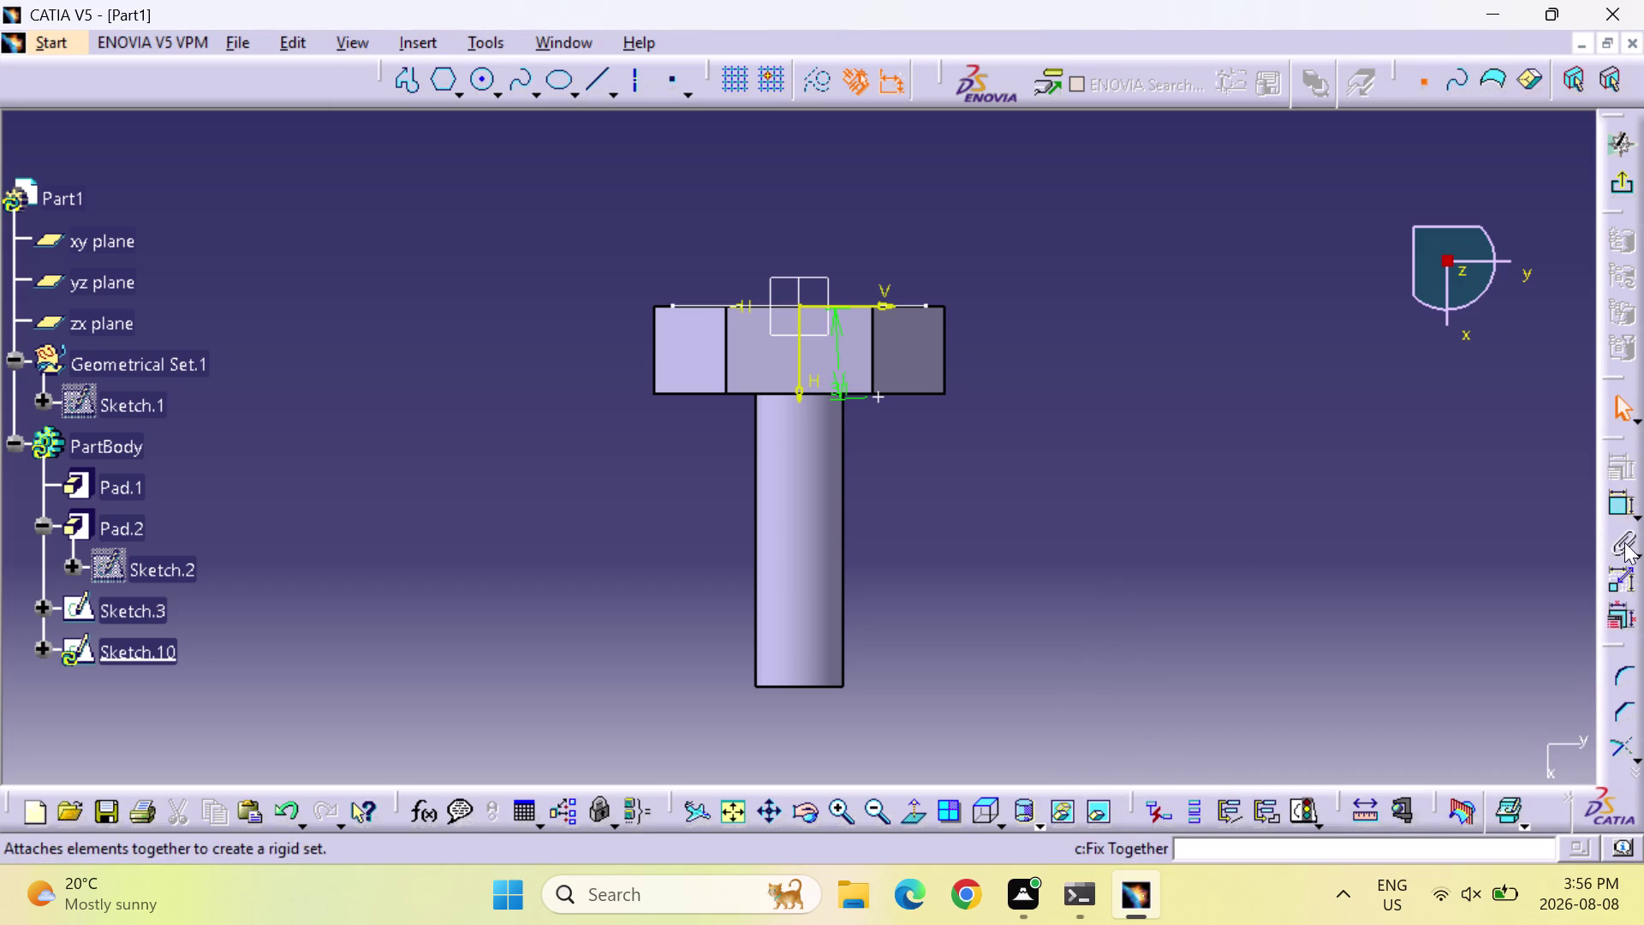
click(1618, 511)
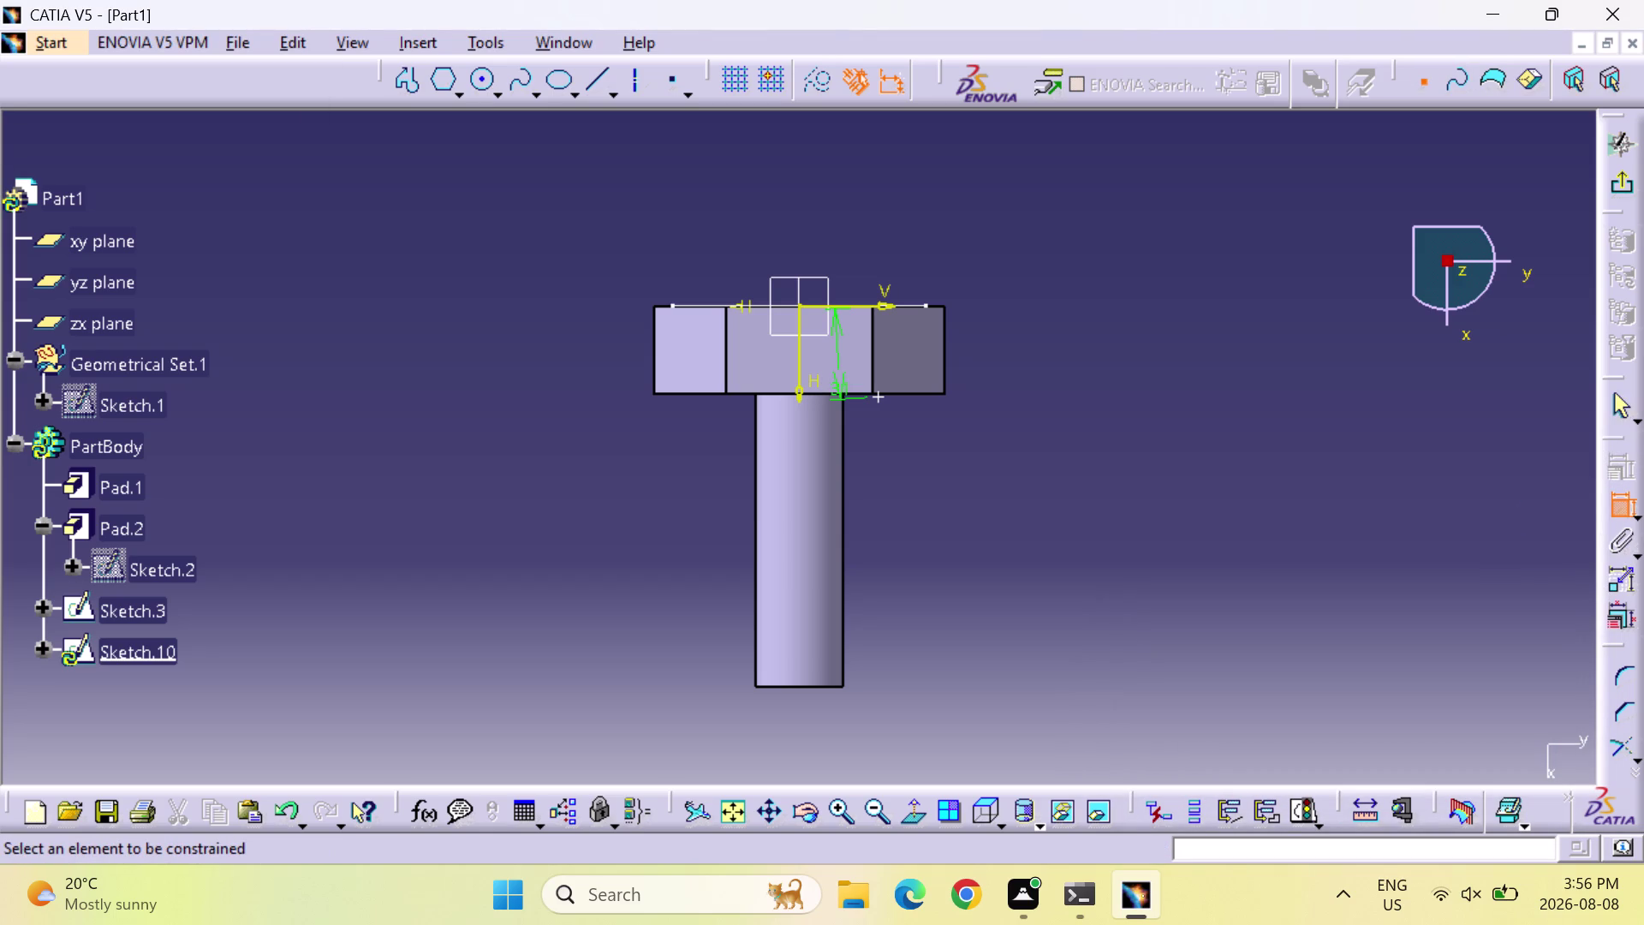
click(878, 396)
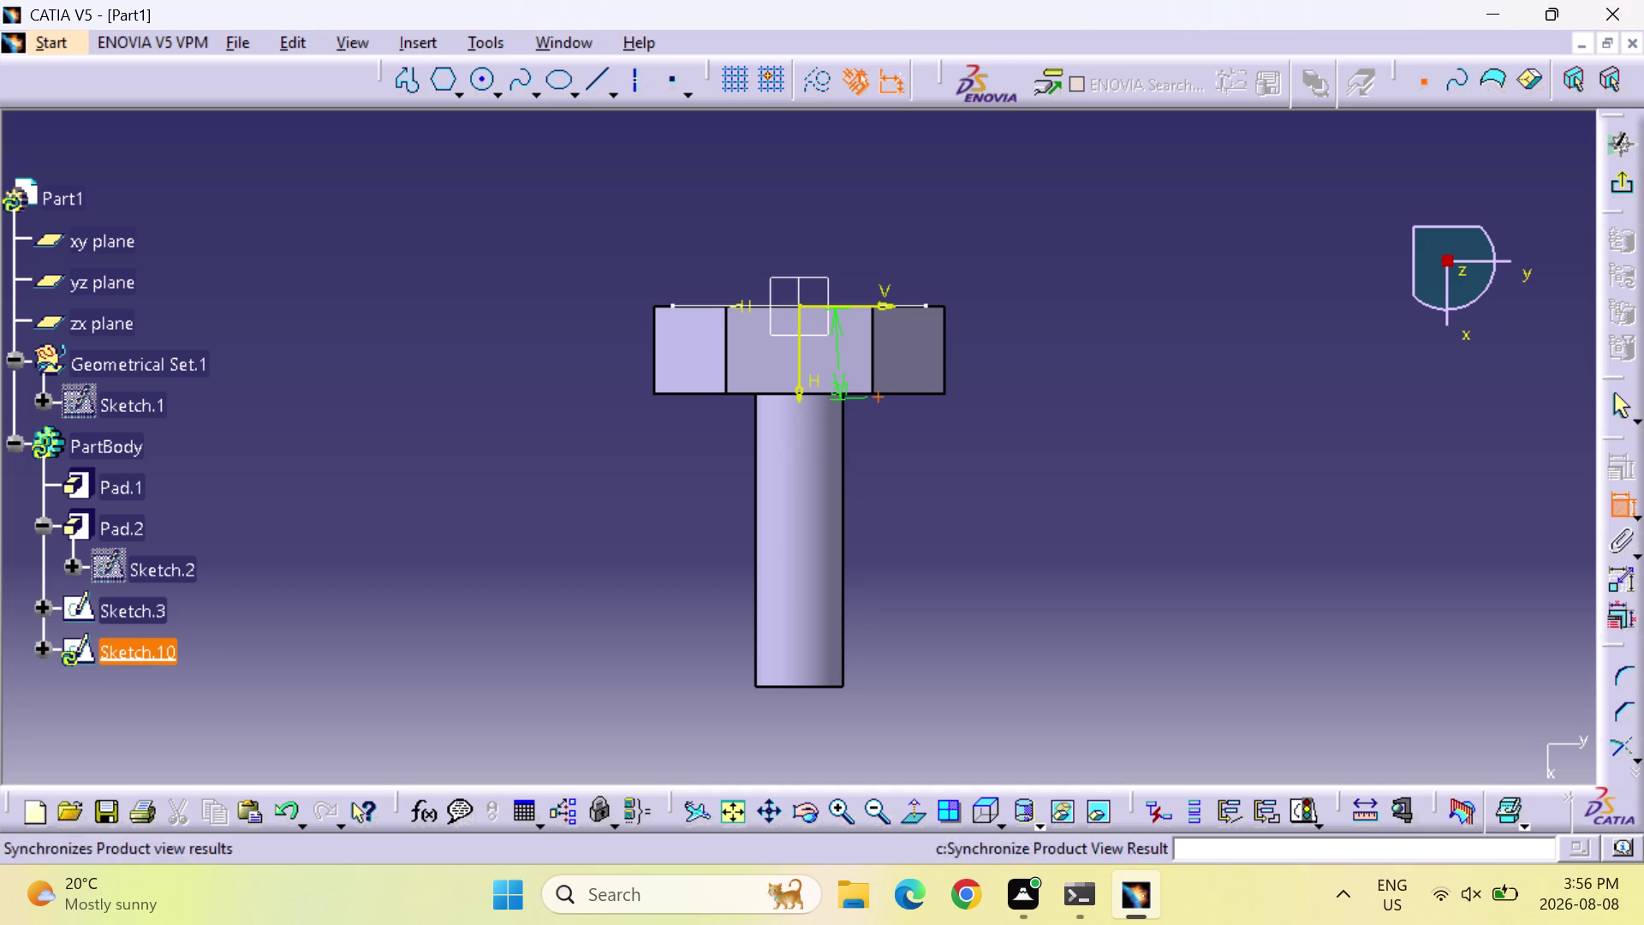
click(803, 396)
key(Escape)
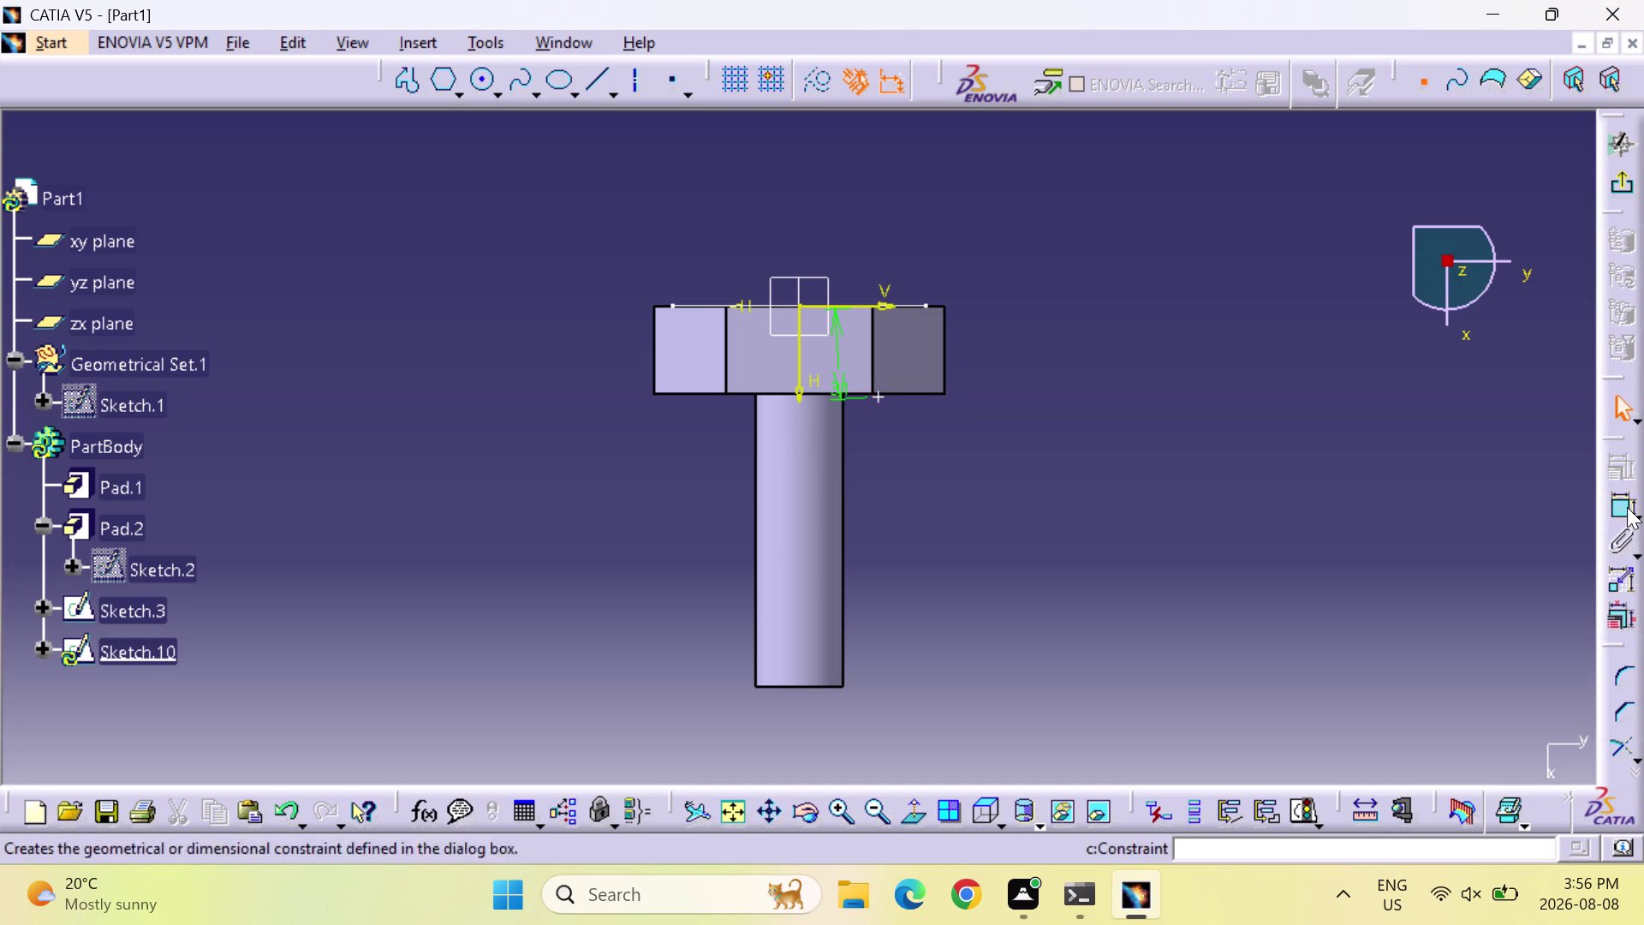
click(1627, 507)
click(875, 397)
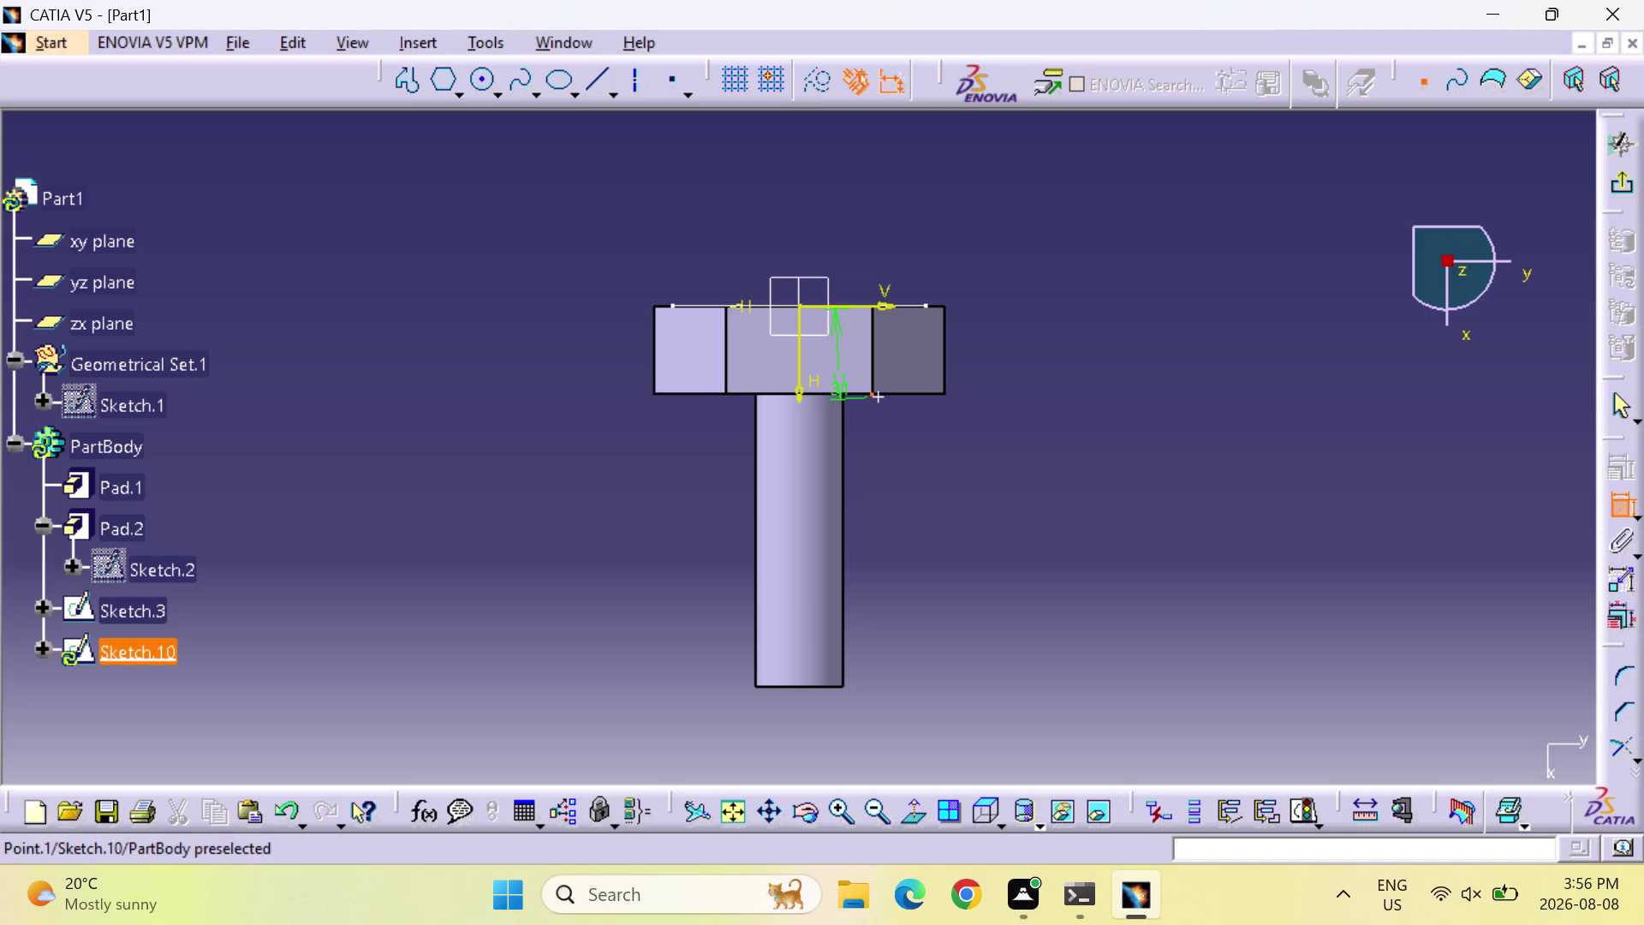
key(Escape)
key(Escape)
click(1629, 507)
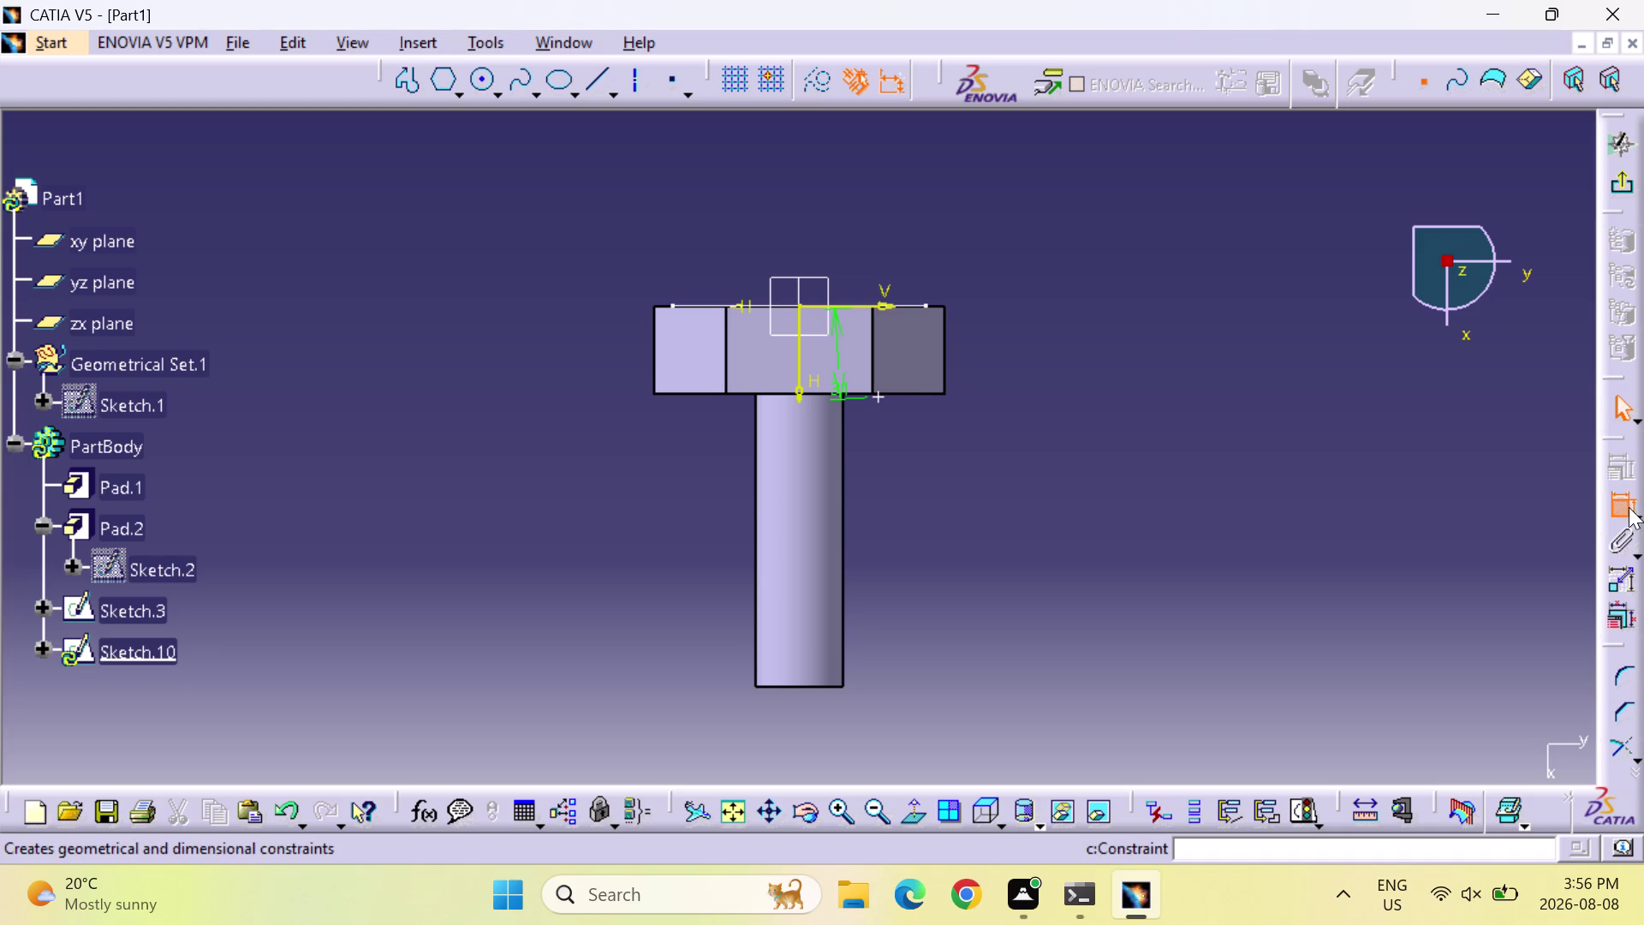
click(875, 399)
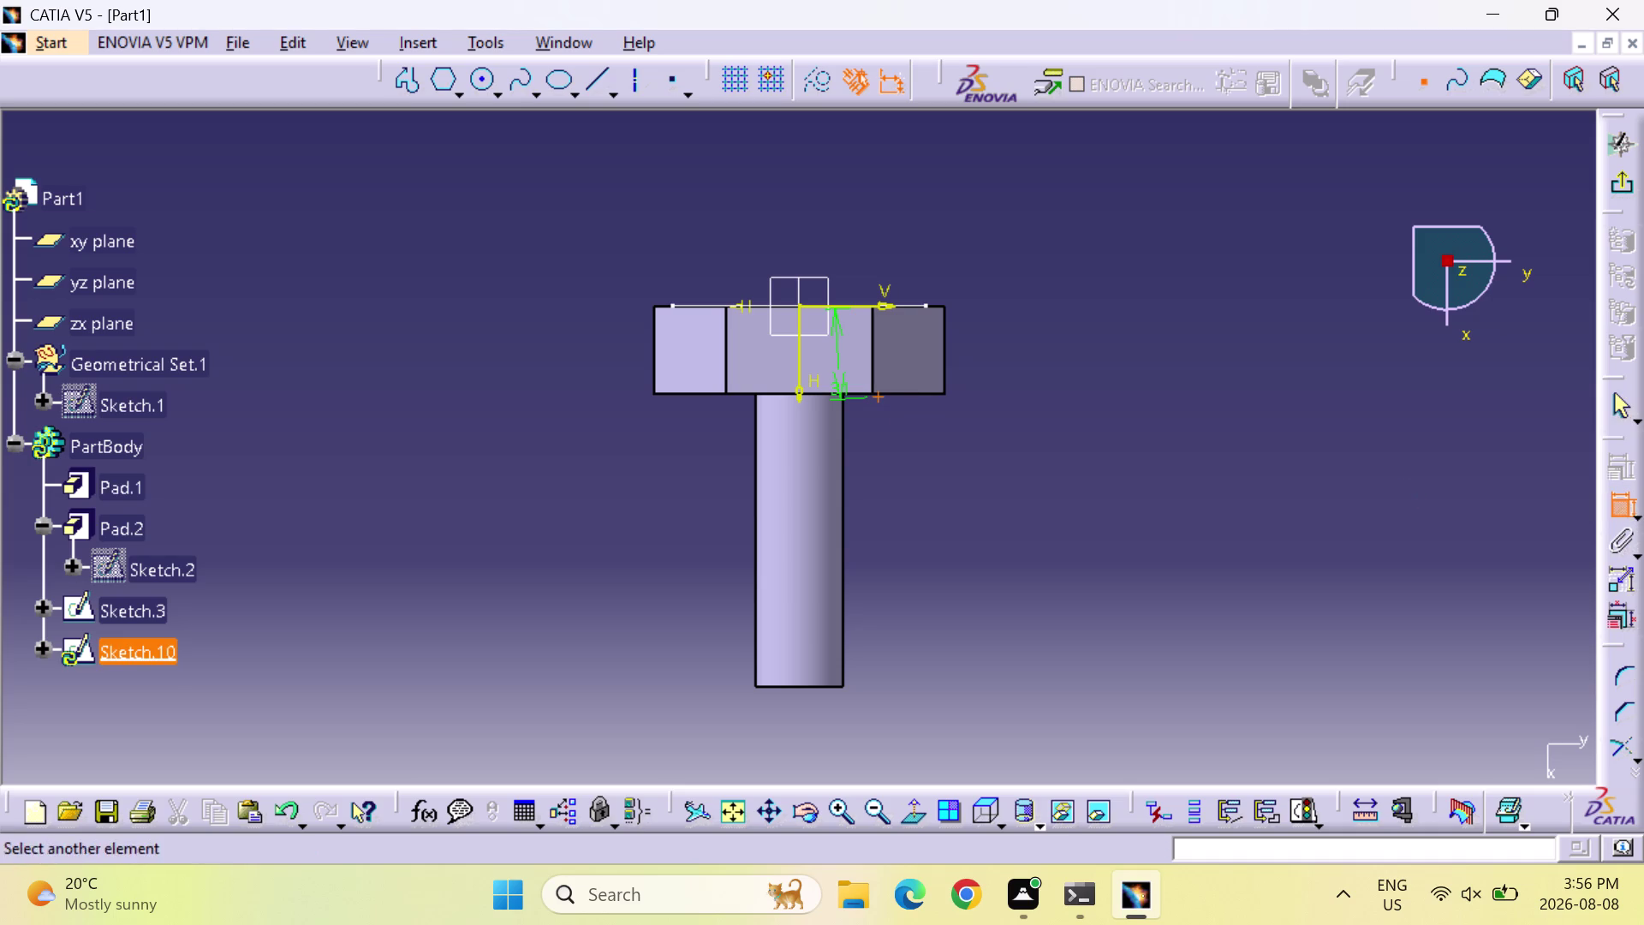
click(803, 382)
click(828, 386)
click(818, 380)
drag(860, 373, 1202, 400)
drag(1215, 756, 1643, 41)
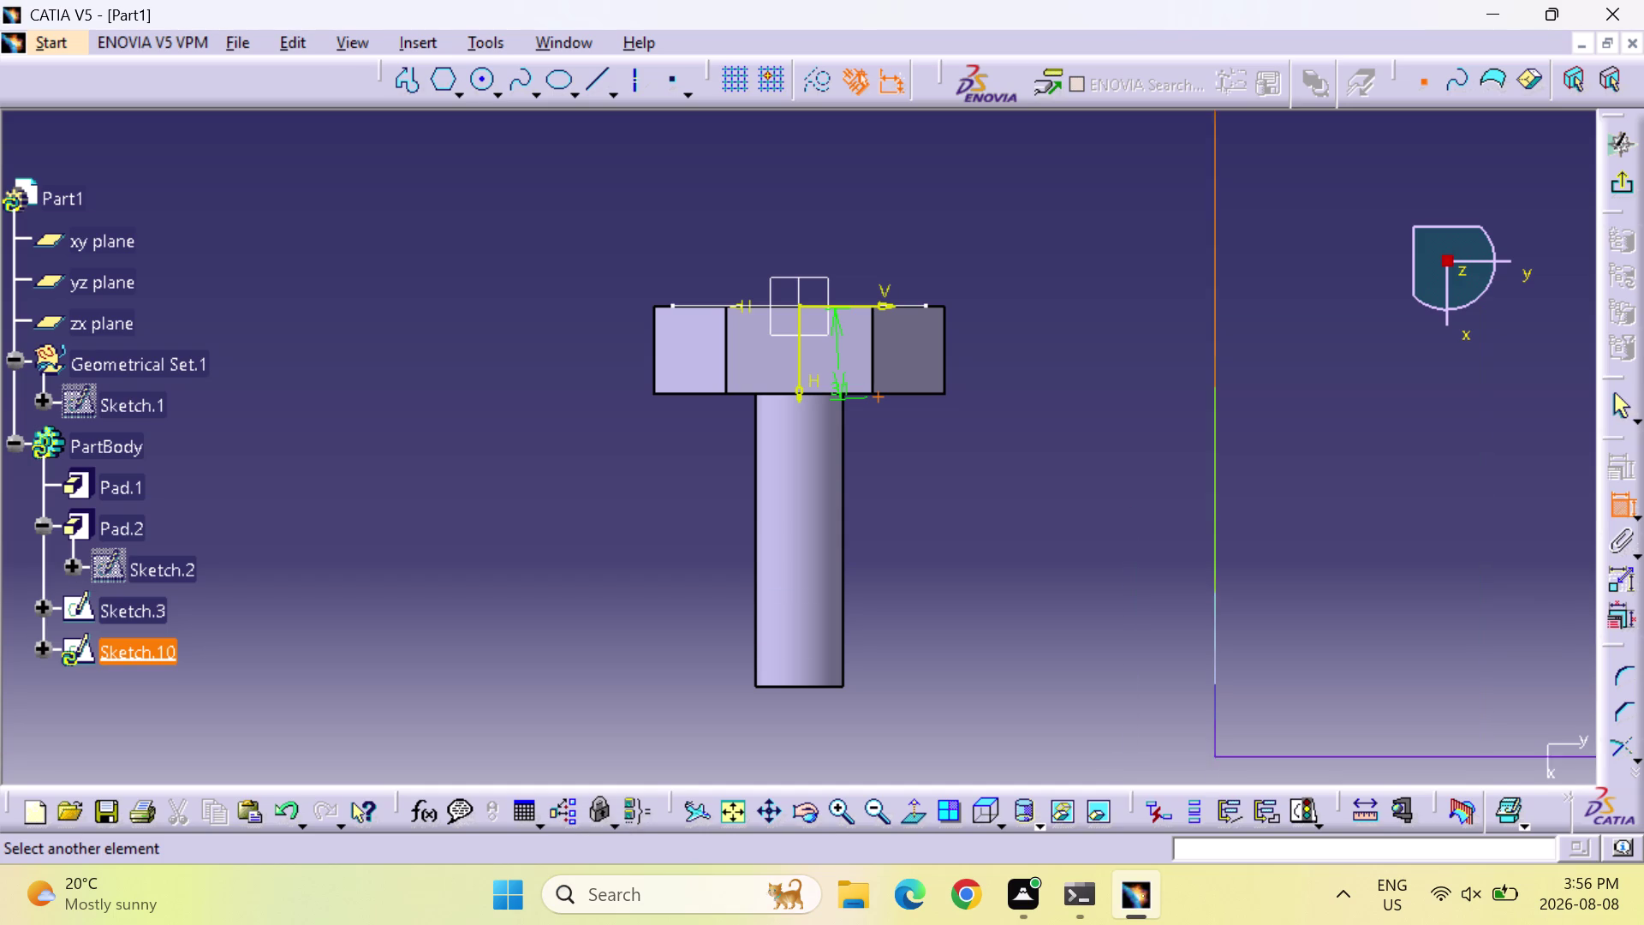
drag(1643, 41, 0, 636)
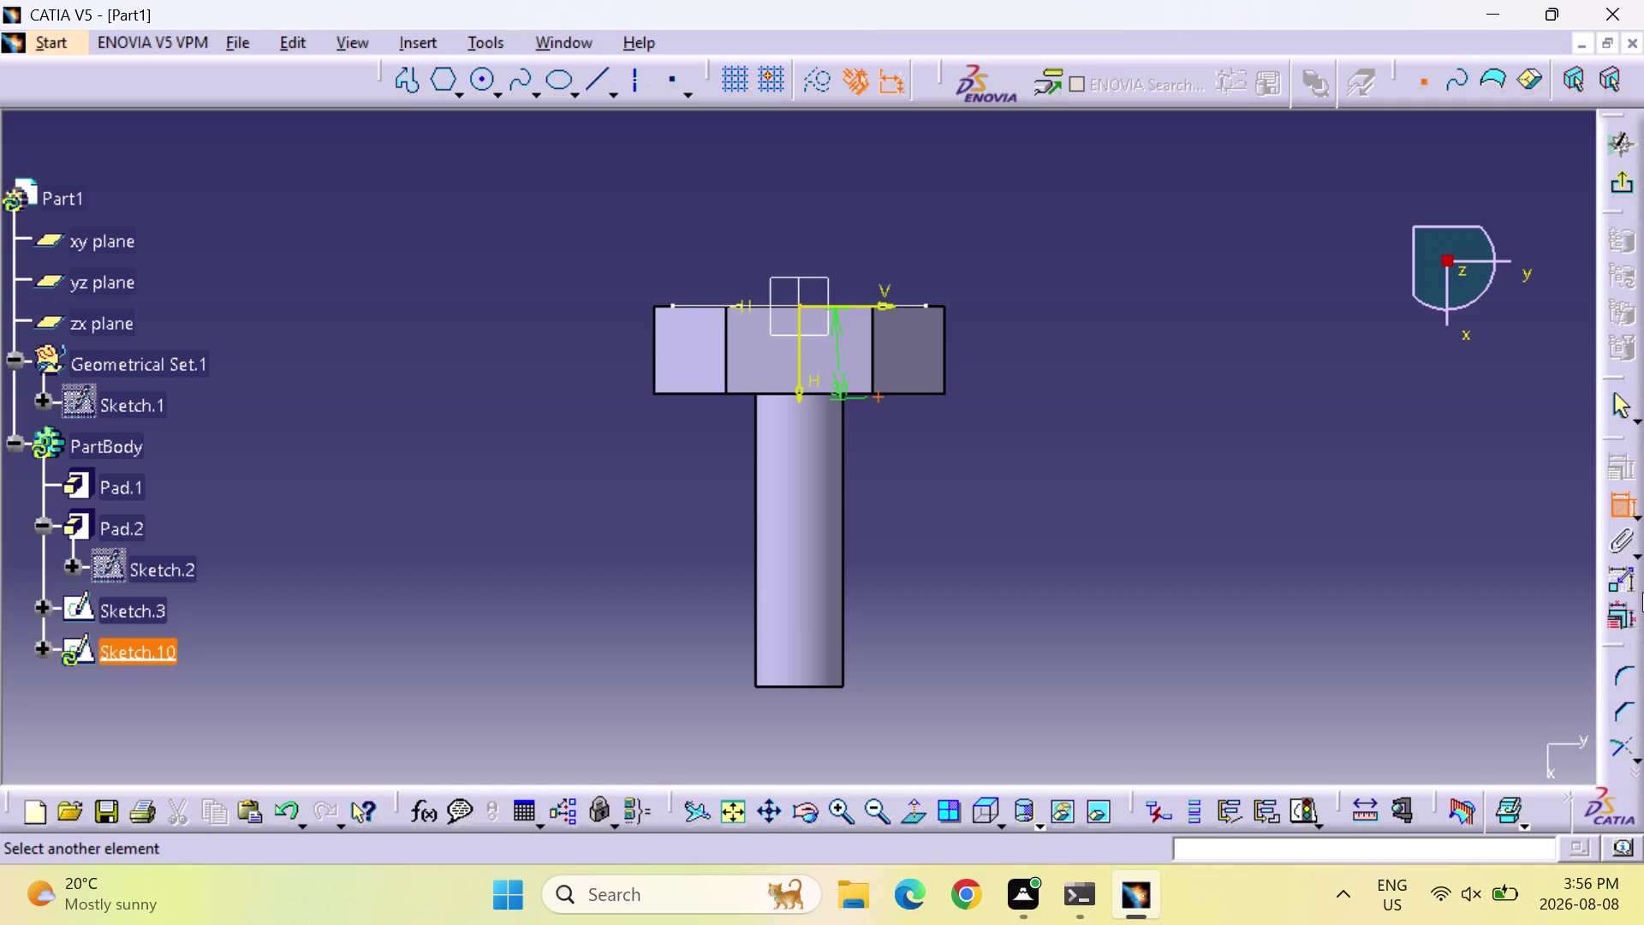
key(Escape)
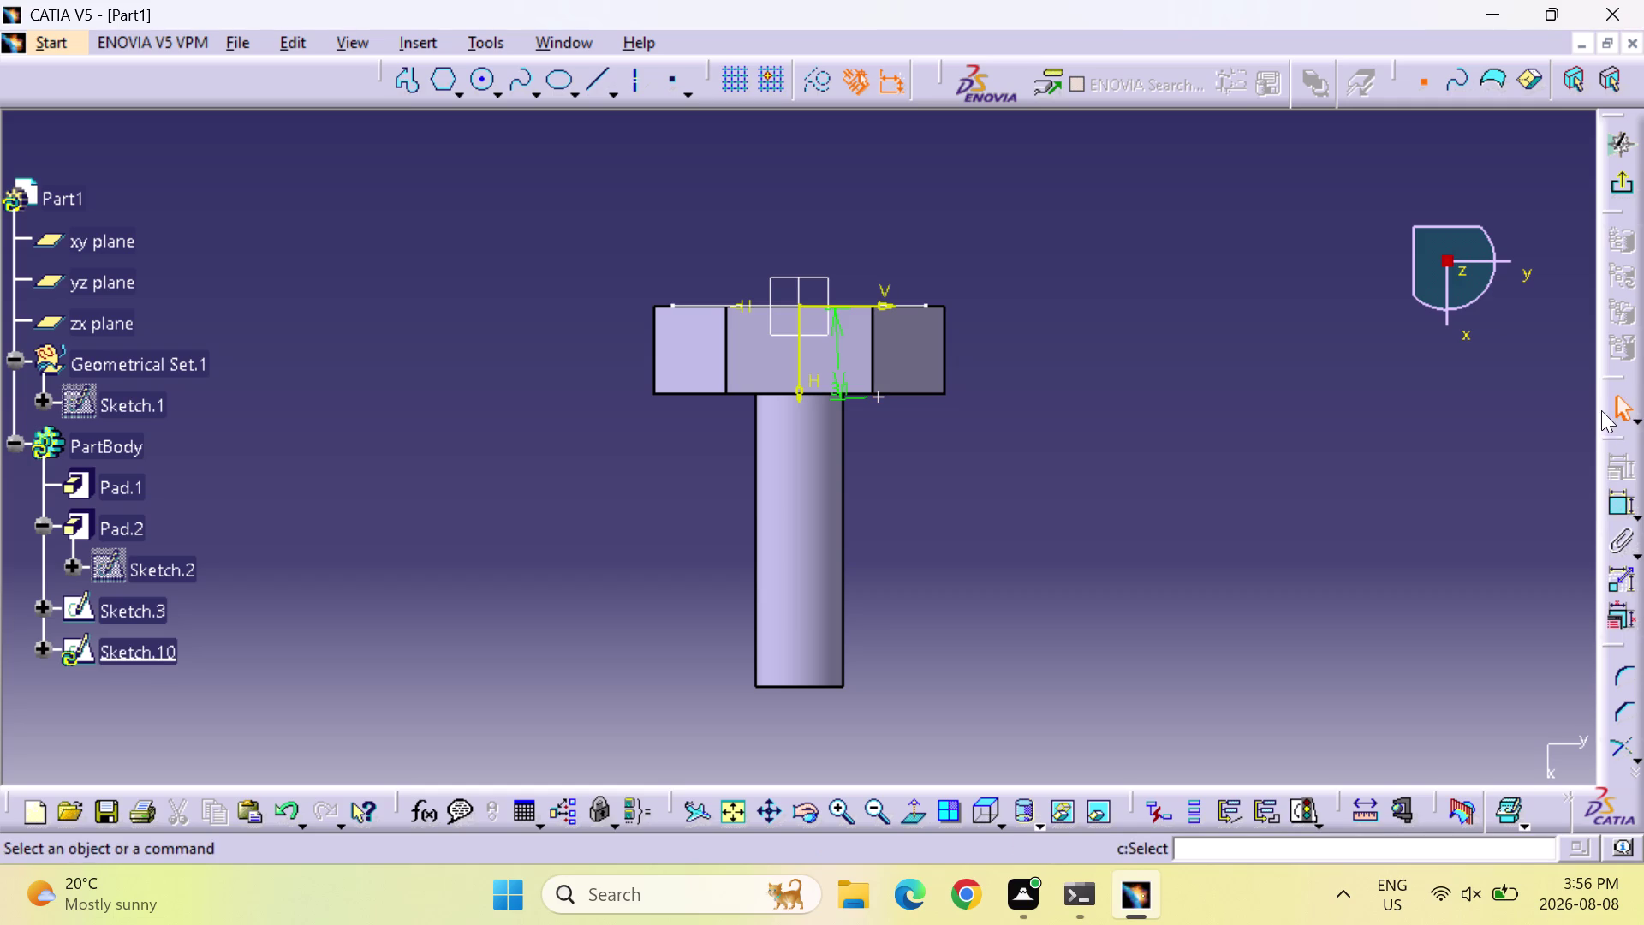
key(Escape)
key(Escape)
click(1624, 502)
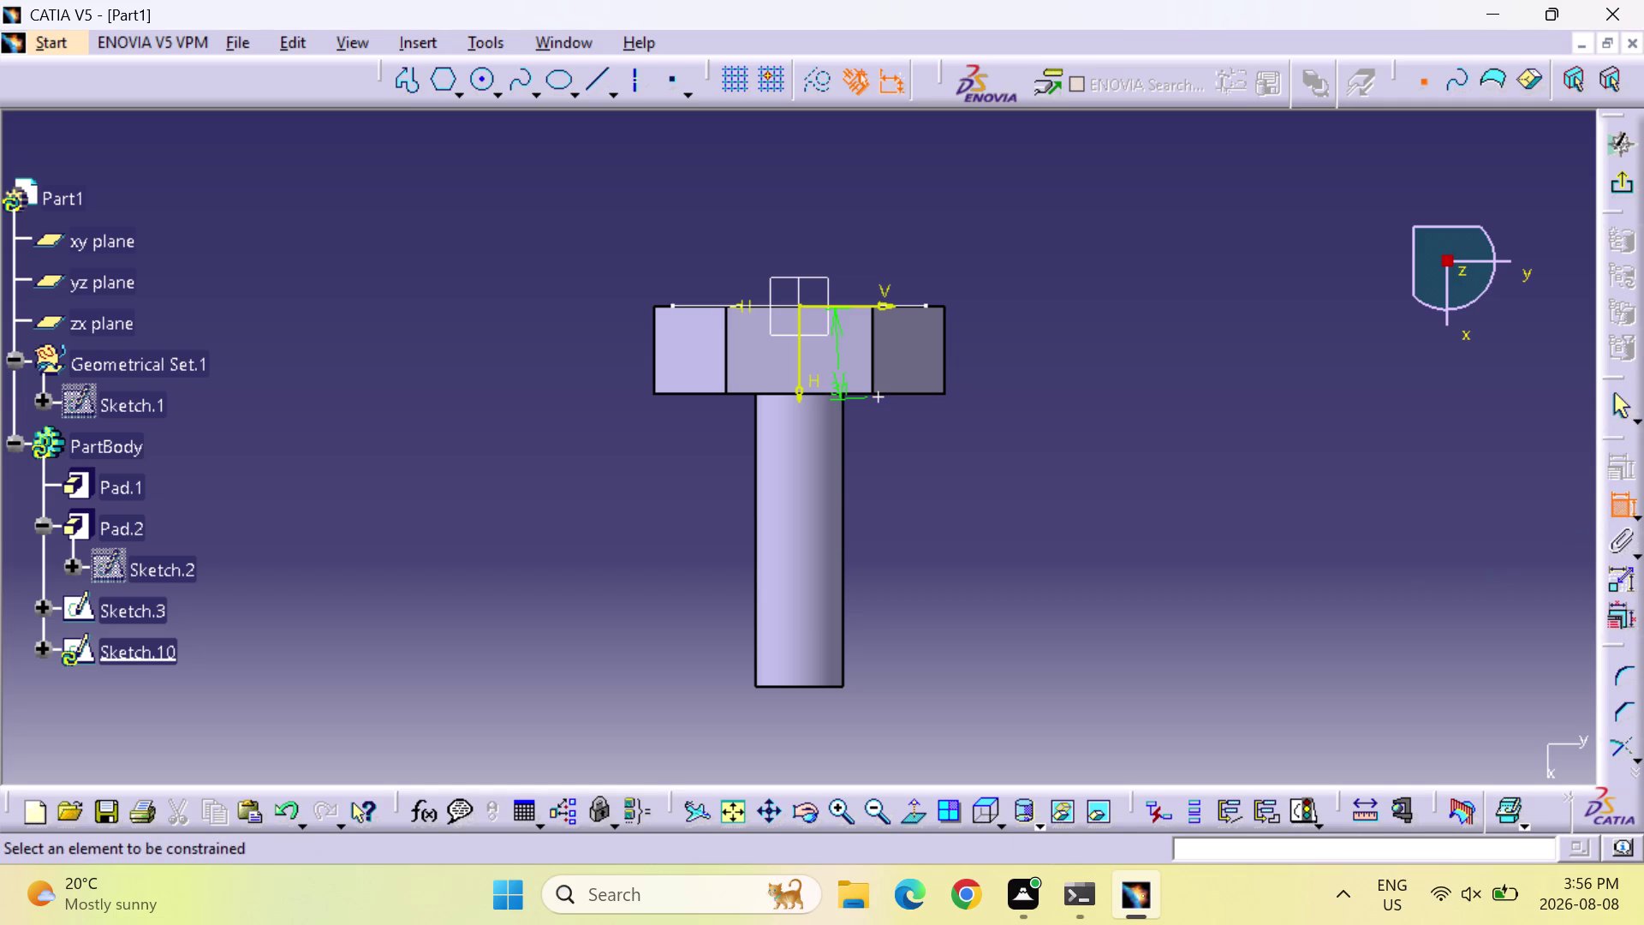
click(877, 399)
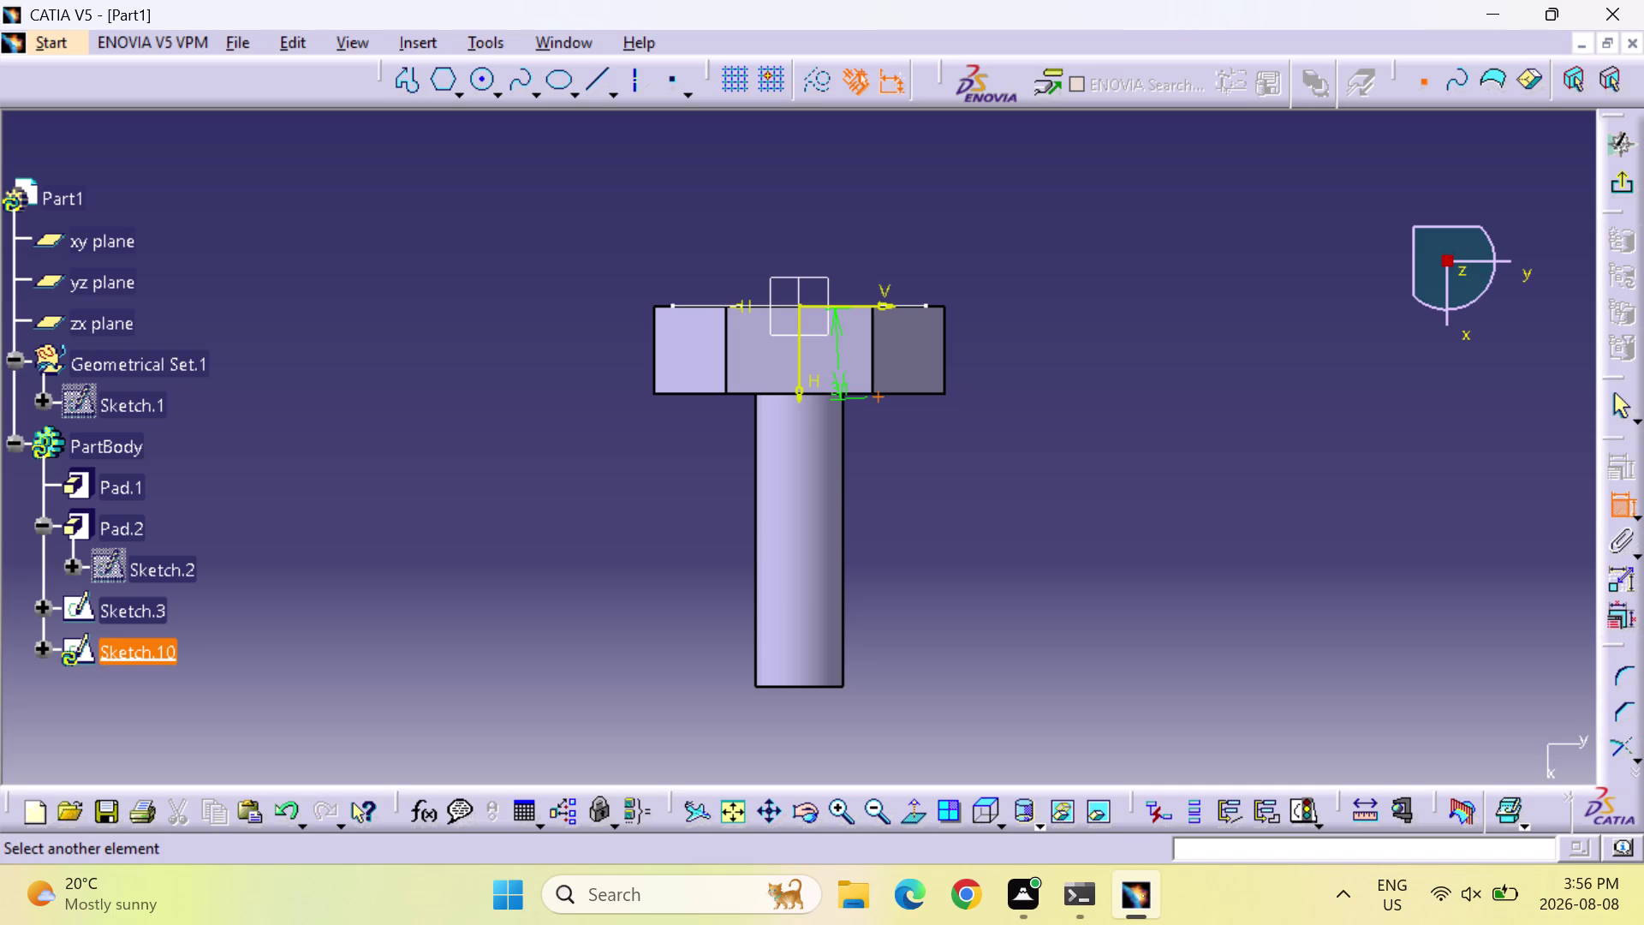
key(Escape)
key(Escape)
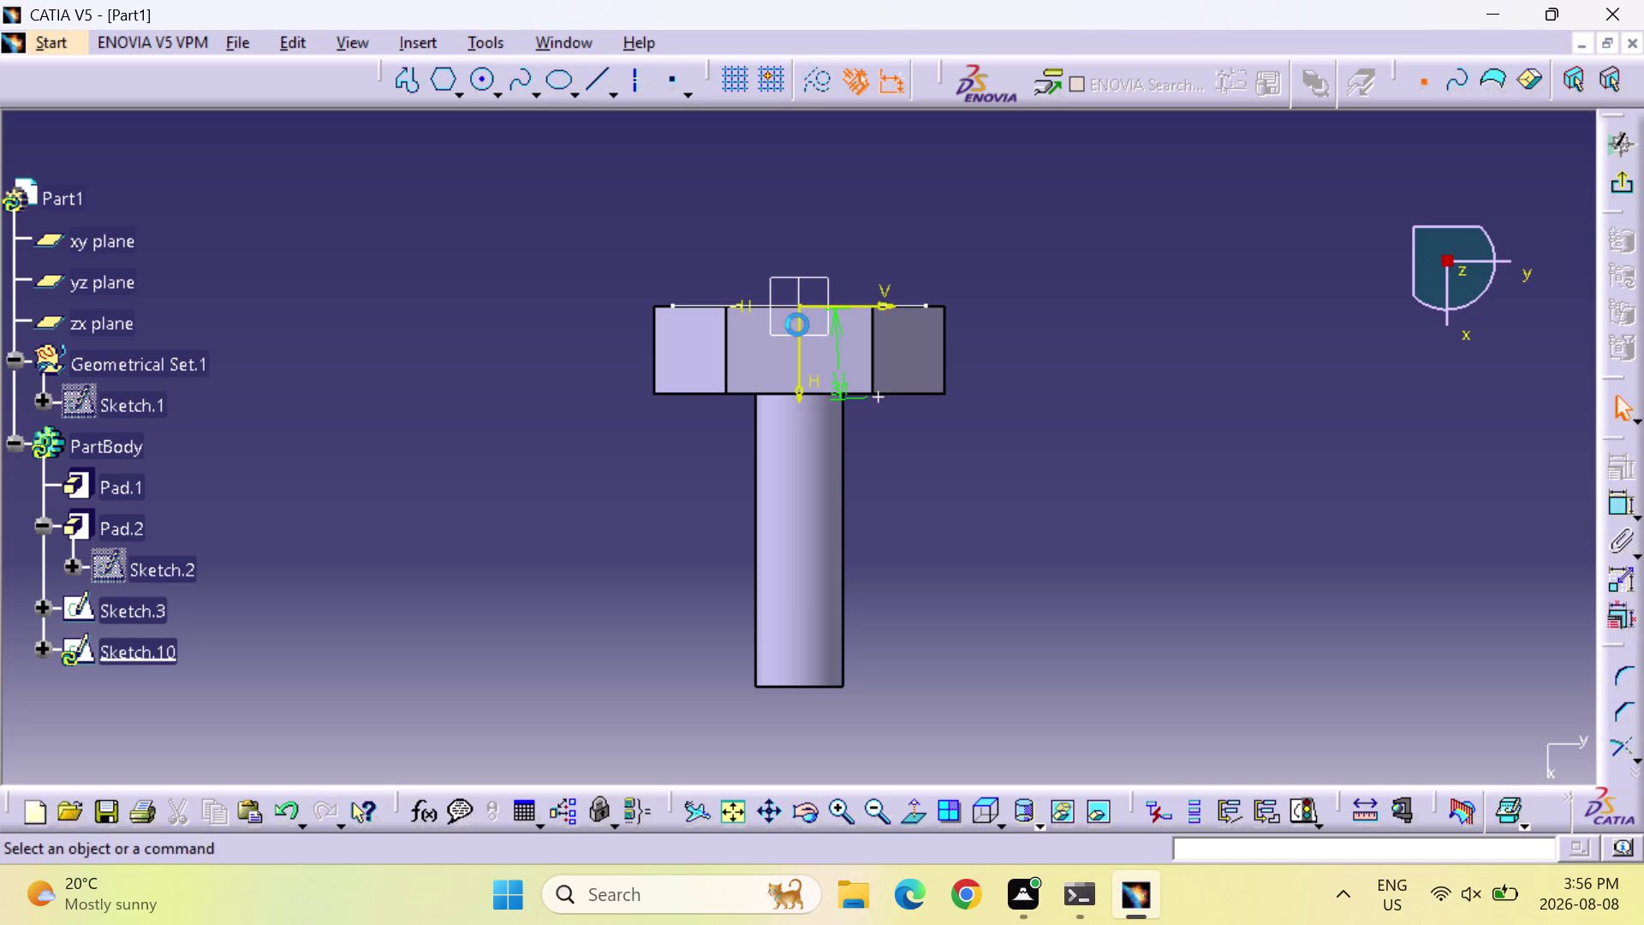
key(Escape)
key(Escape)
key(Escape)
key(Escape)
key(Escape)
key(Escape)
key(Escape)
key(Escape)
key(Escape)
key(Escape)
key(Escape)
key(Escape)
key(grave)
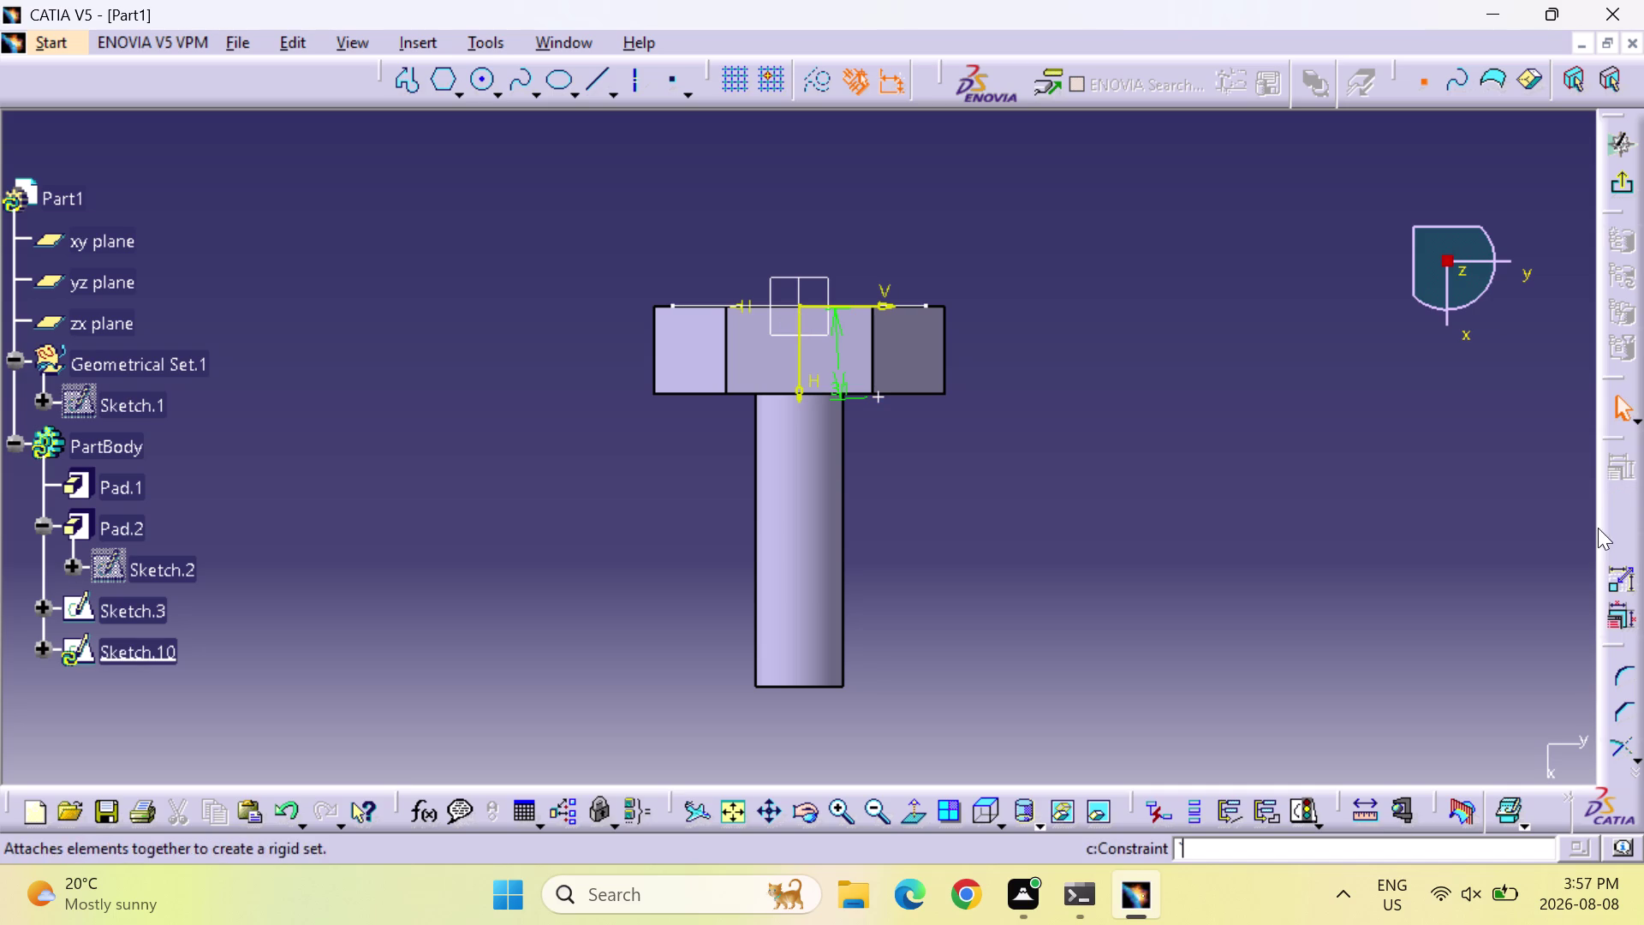
click(1616, 511)
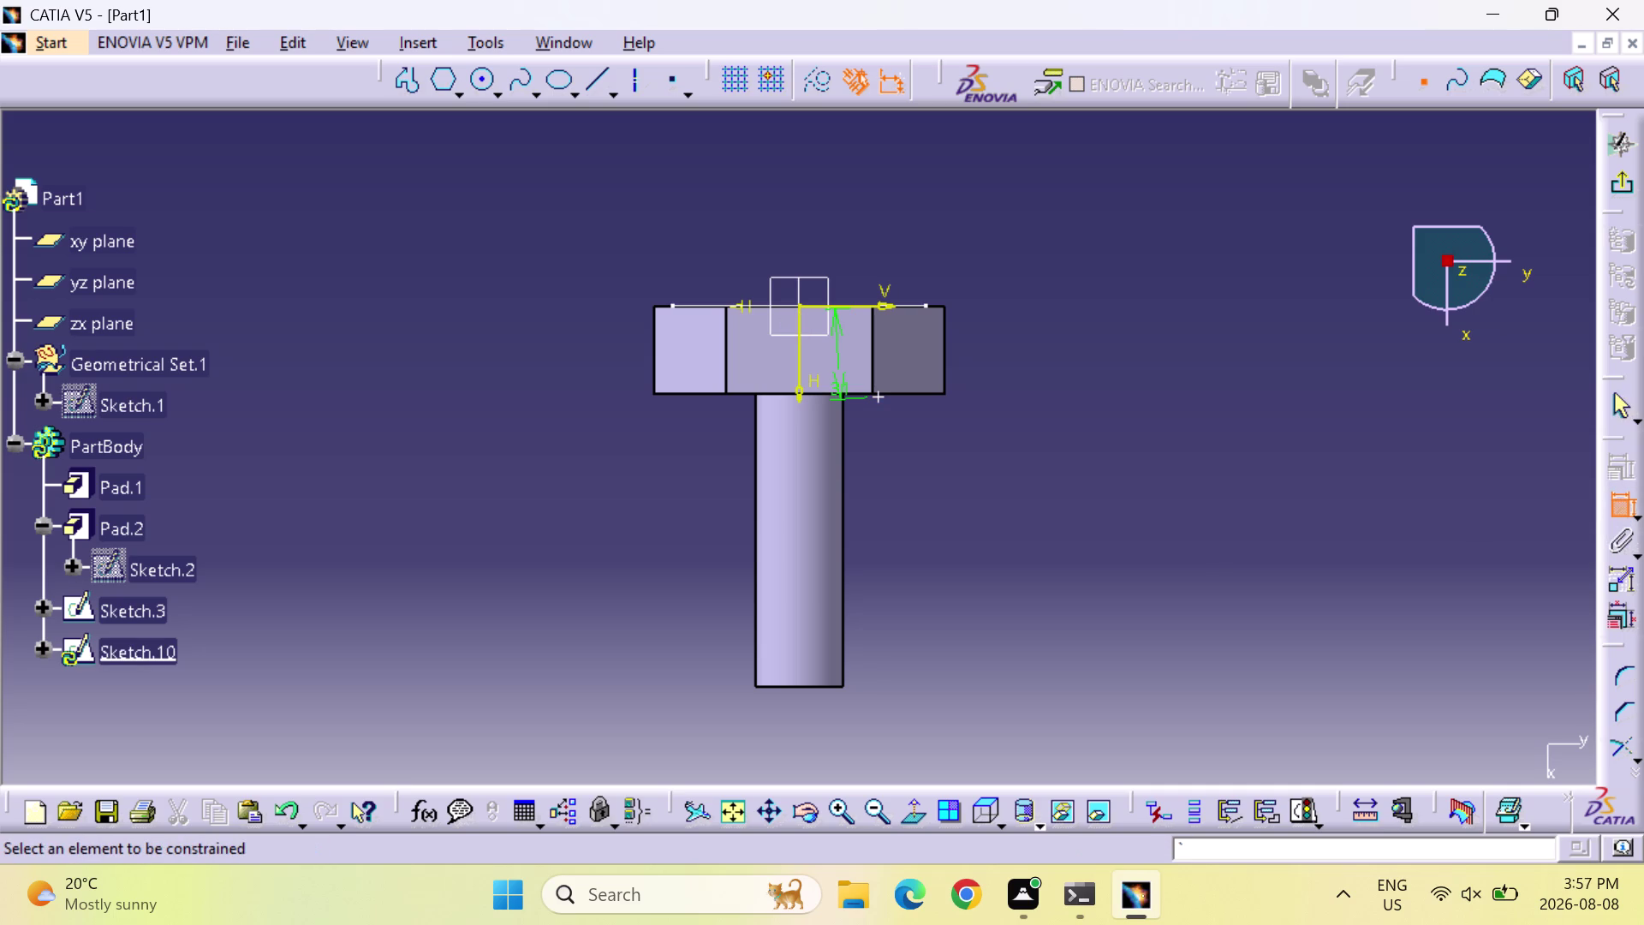
Orbit the bolt in 3D to inspect its hexagonal head and round shank.
triple_click(799, 368)
middle_drag(937, 506, 787, 472)
right_drag(937, 506, 788, 472)
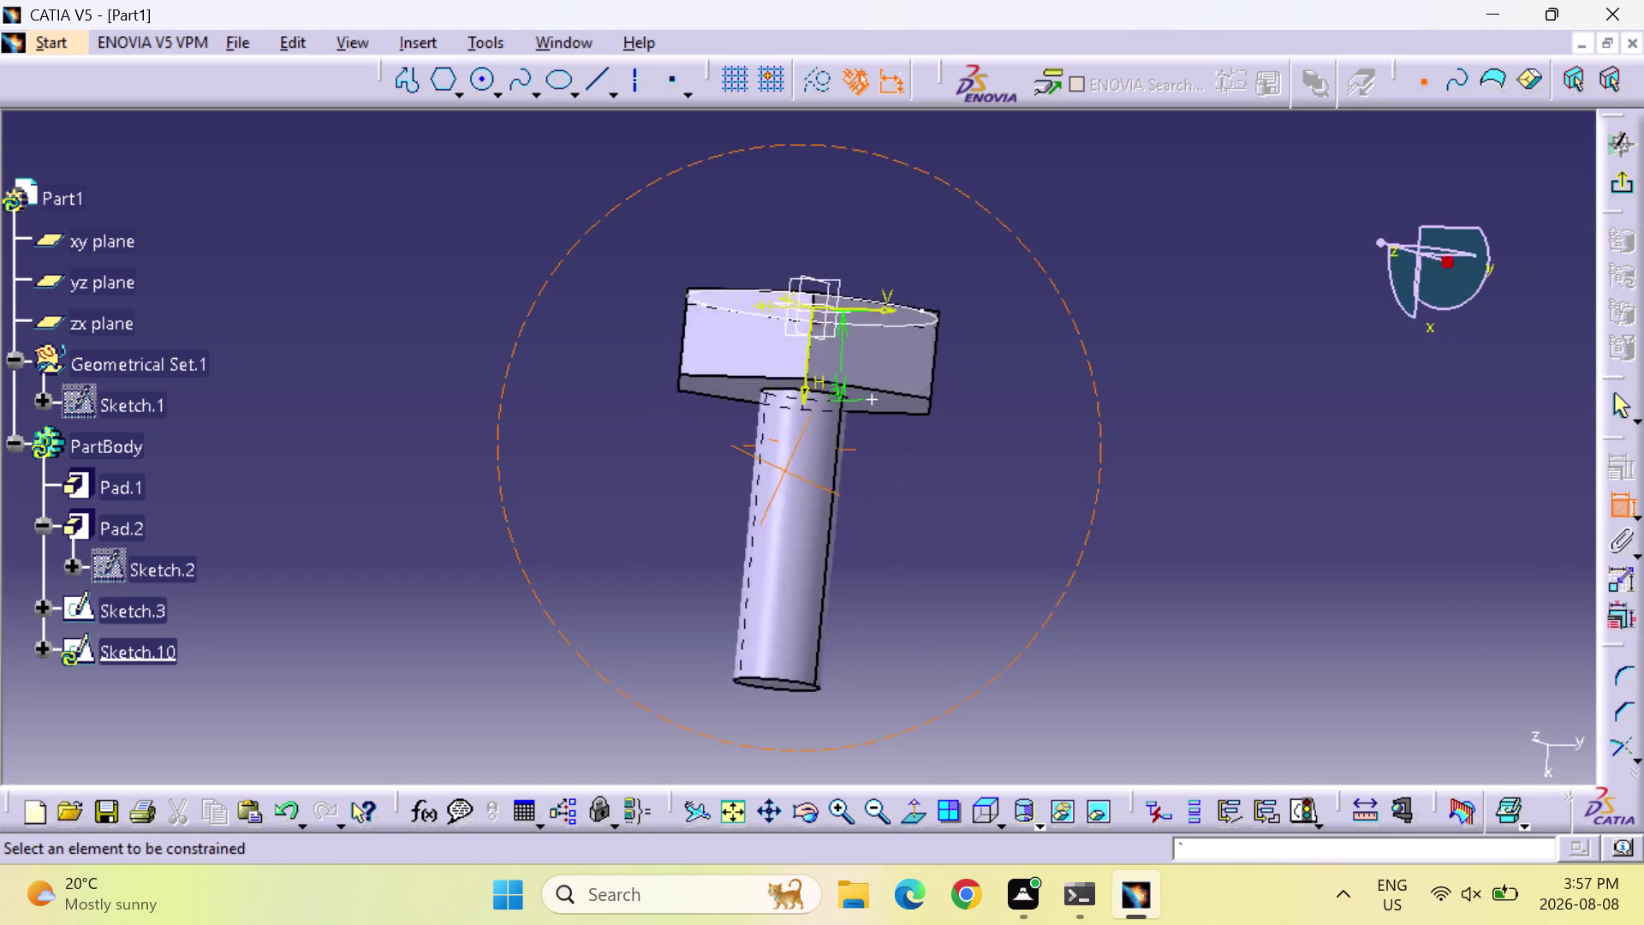
middle_drag(787, 472, 512, 455)
right_drag(787, 472, 512, 454)
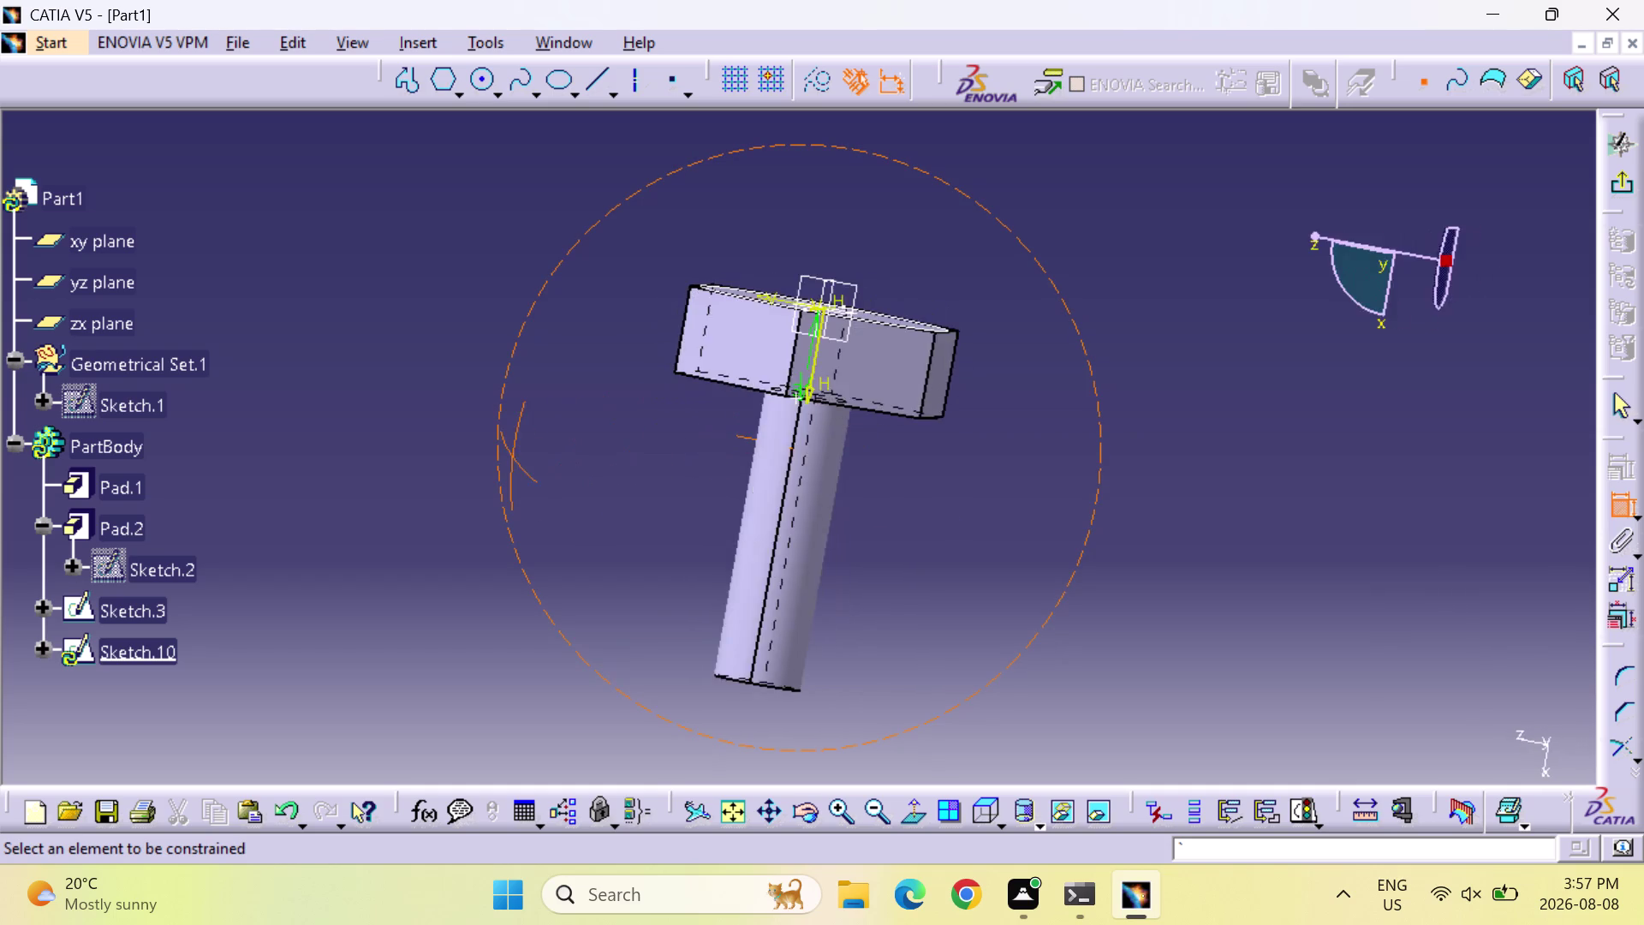
middle_drag(512, 455, 1002, 445)
right_drag(512, 455, 1002, 445)
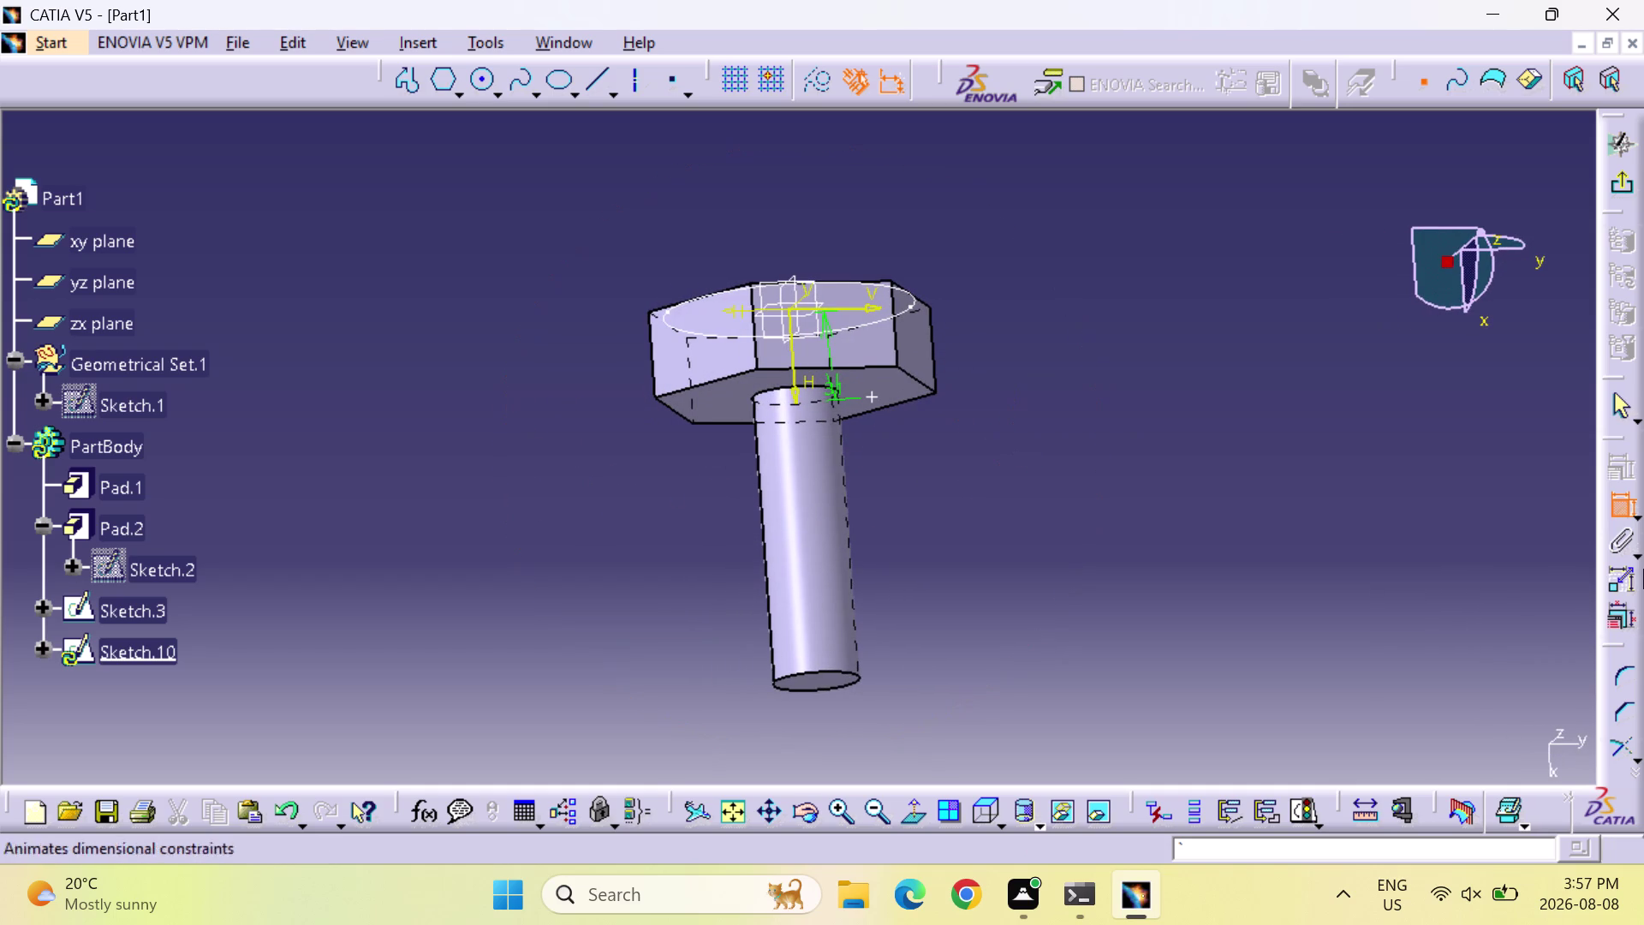
Pick tools from the right-hand toolbar, then cancel them with Escape.
click(1622, 509)
click(1618, 498)
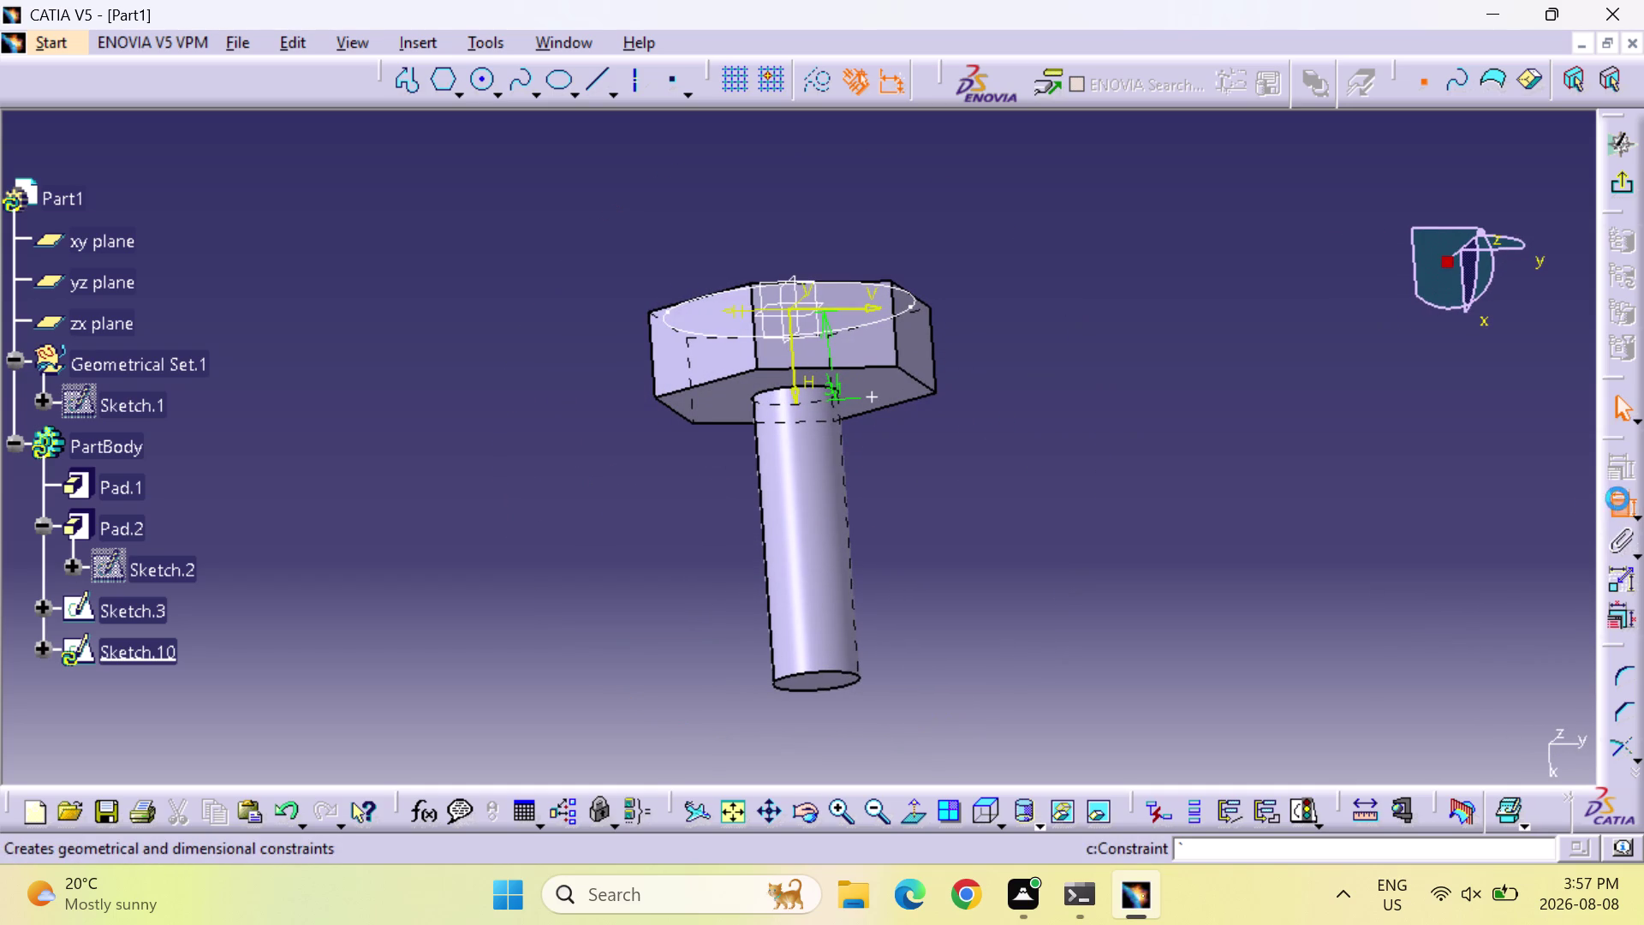
click(795, 376)
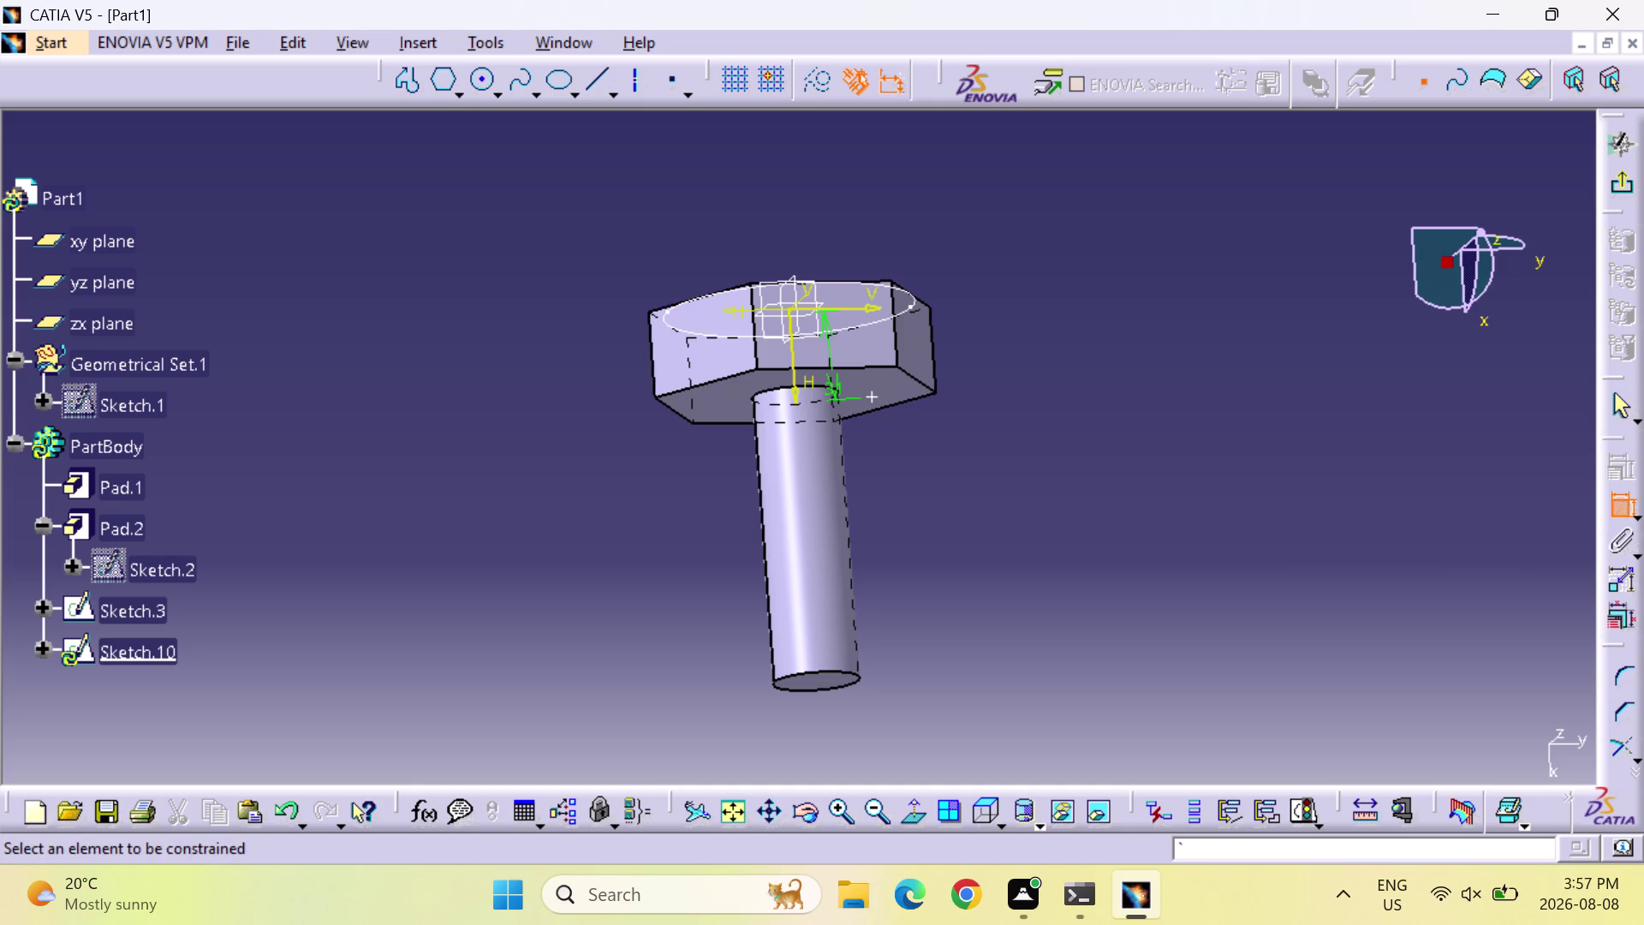
key(Escape)
key(Escape)
key(Escape)
Drag-select across the graphics area, then clear the selection with Escape.
drag(702, 164, 708, 166)
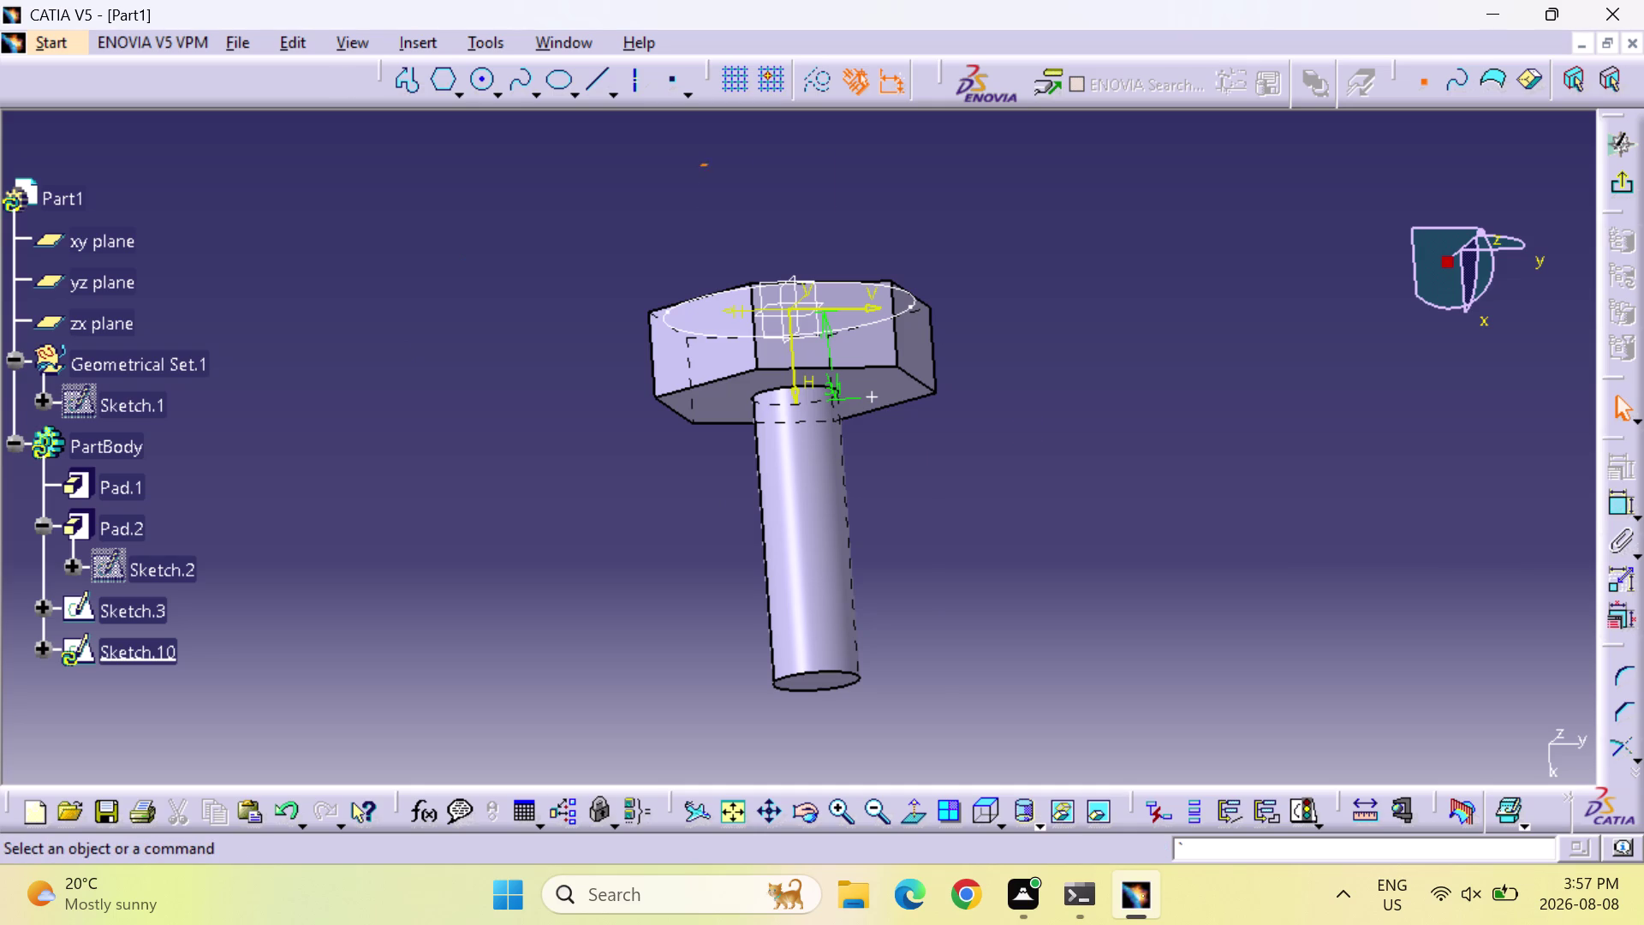
drag(707, 166, 969, 811)
key(Escape)
key(Escape)
key(Escape)
key(Escape)
drag(1065, 627, 562, 244)
key(Escape)
key(Escape)
key(Escape)
Undo back past Sketch.10 so its dimensioned point sketch is removed.
key(ctrl+z)
key(ctrl+z)
key(ctrl+z)
key(ctrl+z)
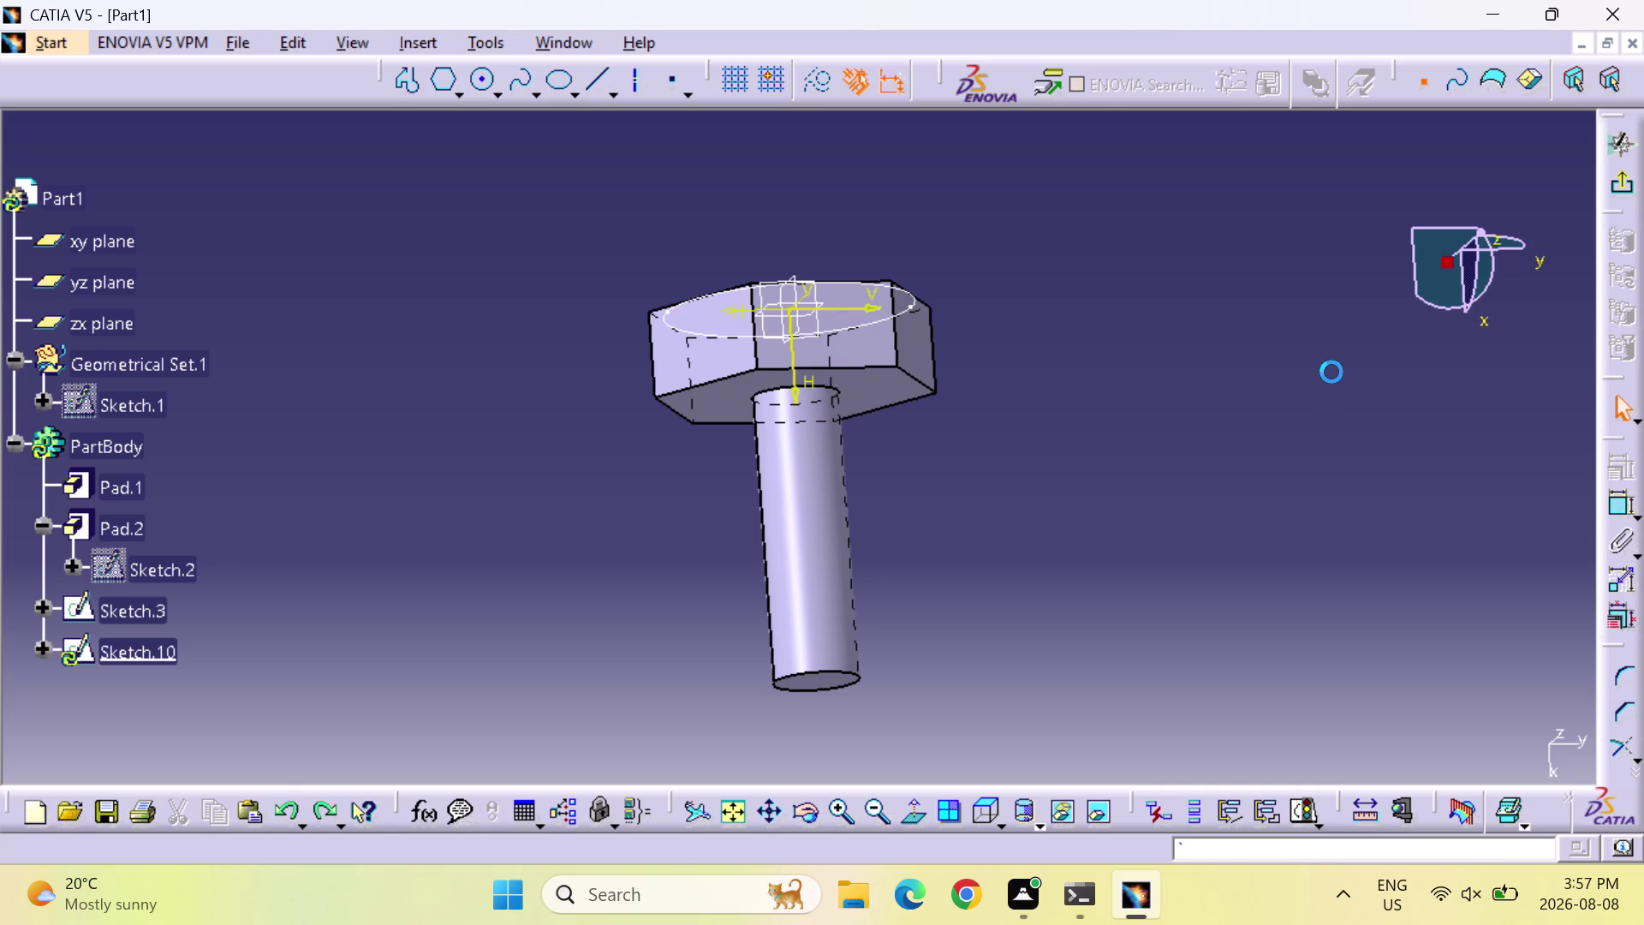
key(ctrl+z)
key(ctrl+z)
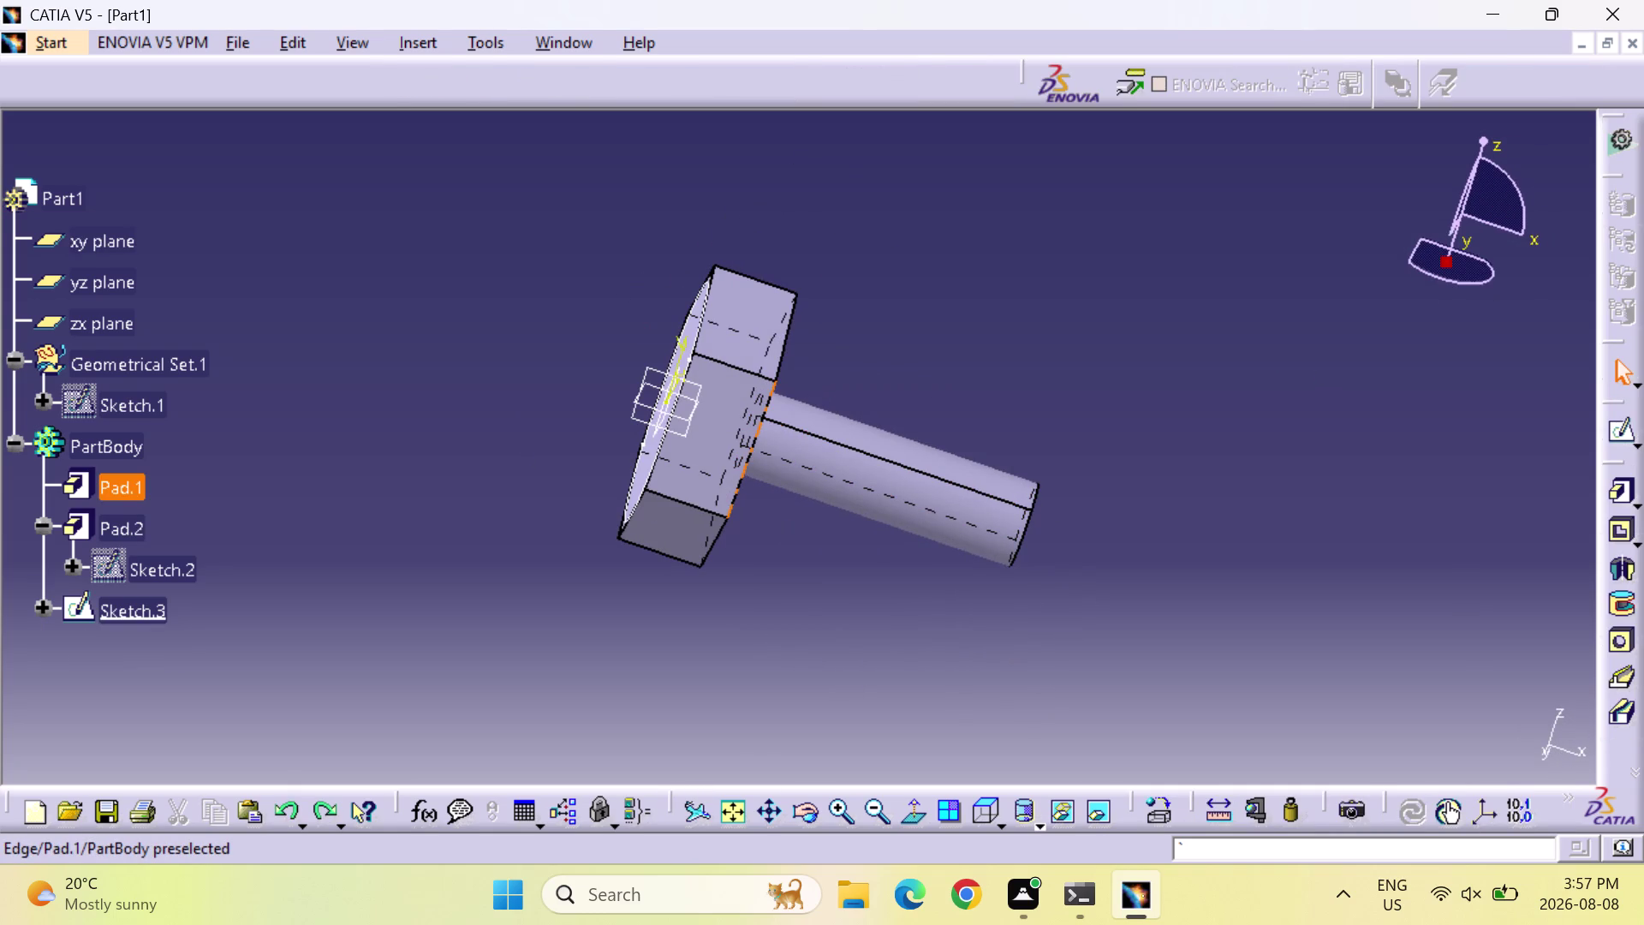
Reopen Sketch.3 on the head face, view the bolt from the front, and start placing a point.
double_click(137, 604)
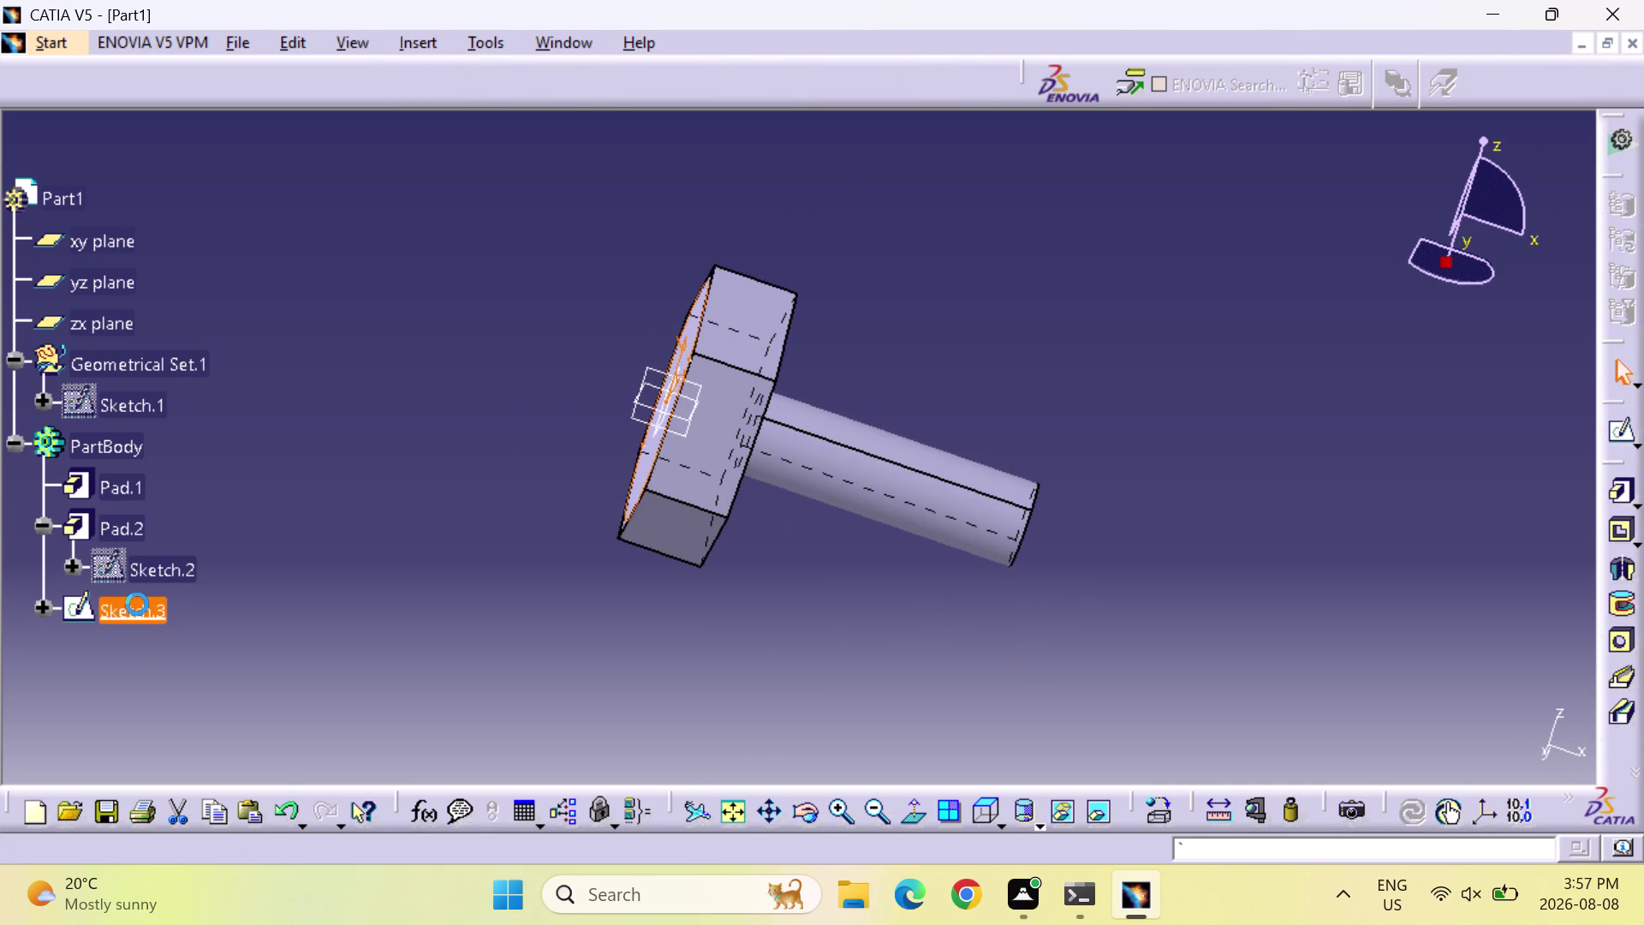
click(732, 805)
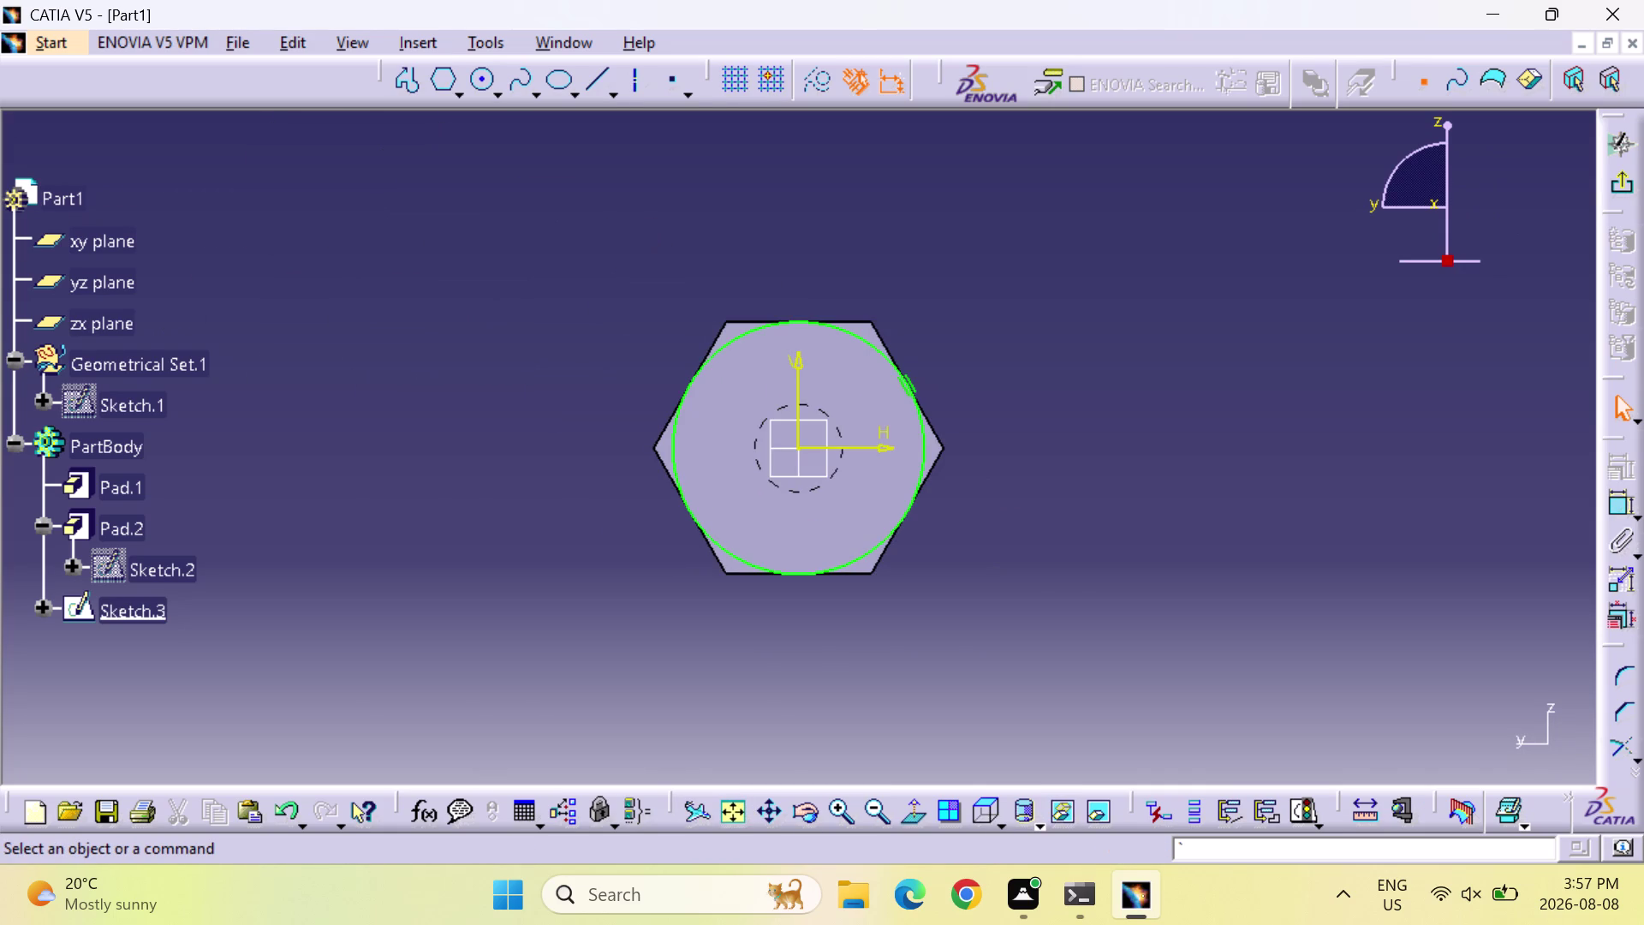
click(1002, 813)
click(1024, 771)
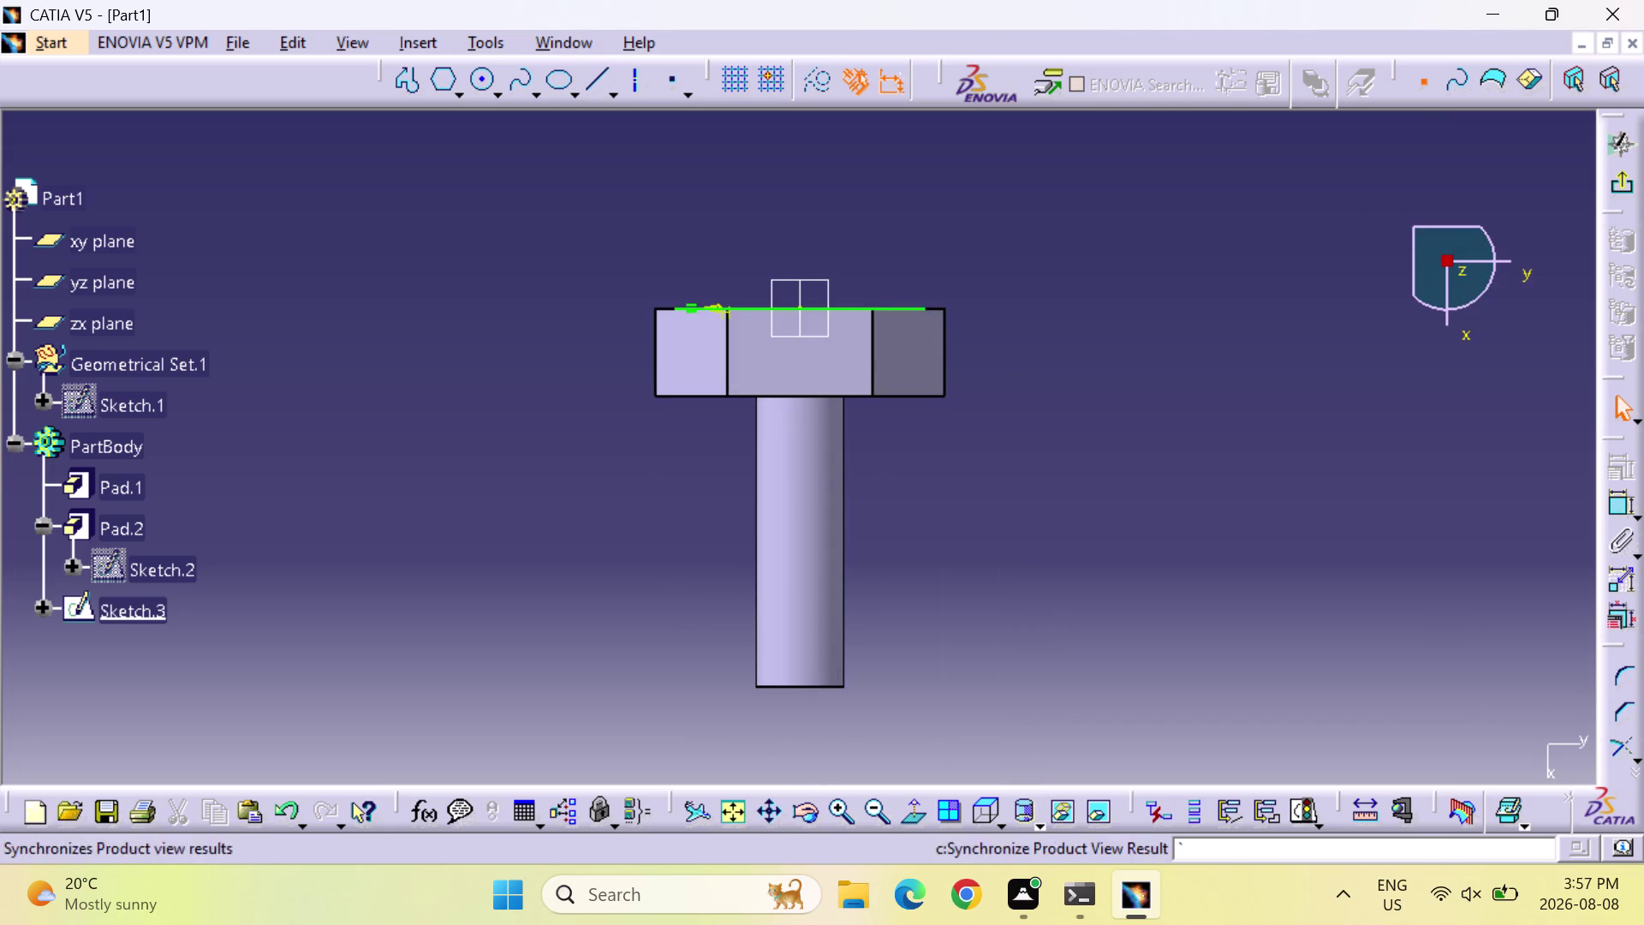
click(669, 74)
click(855, 447)
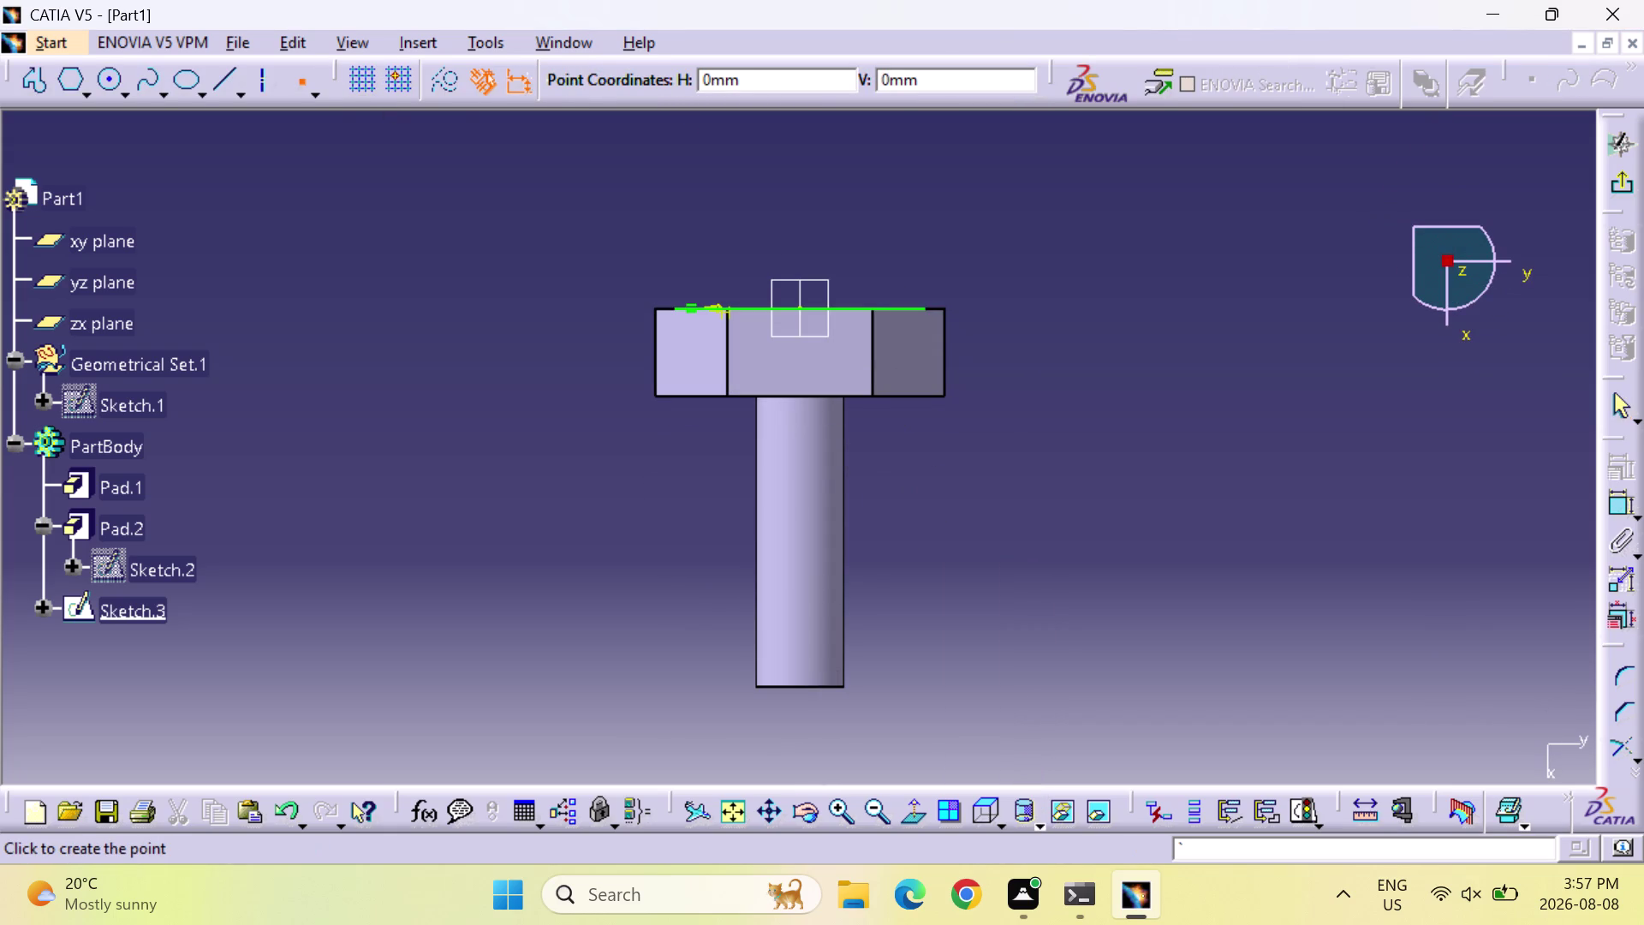
click(833, 463)
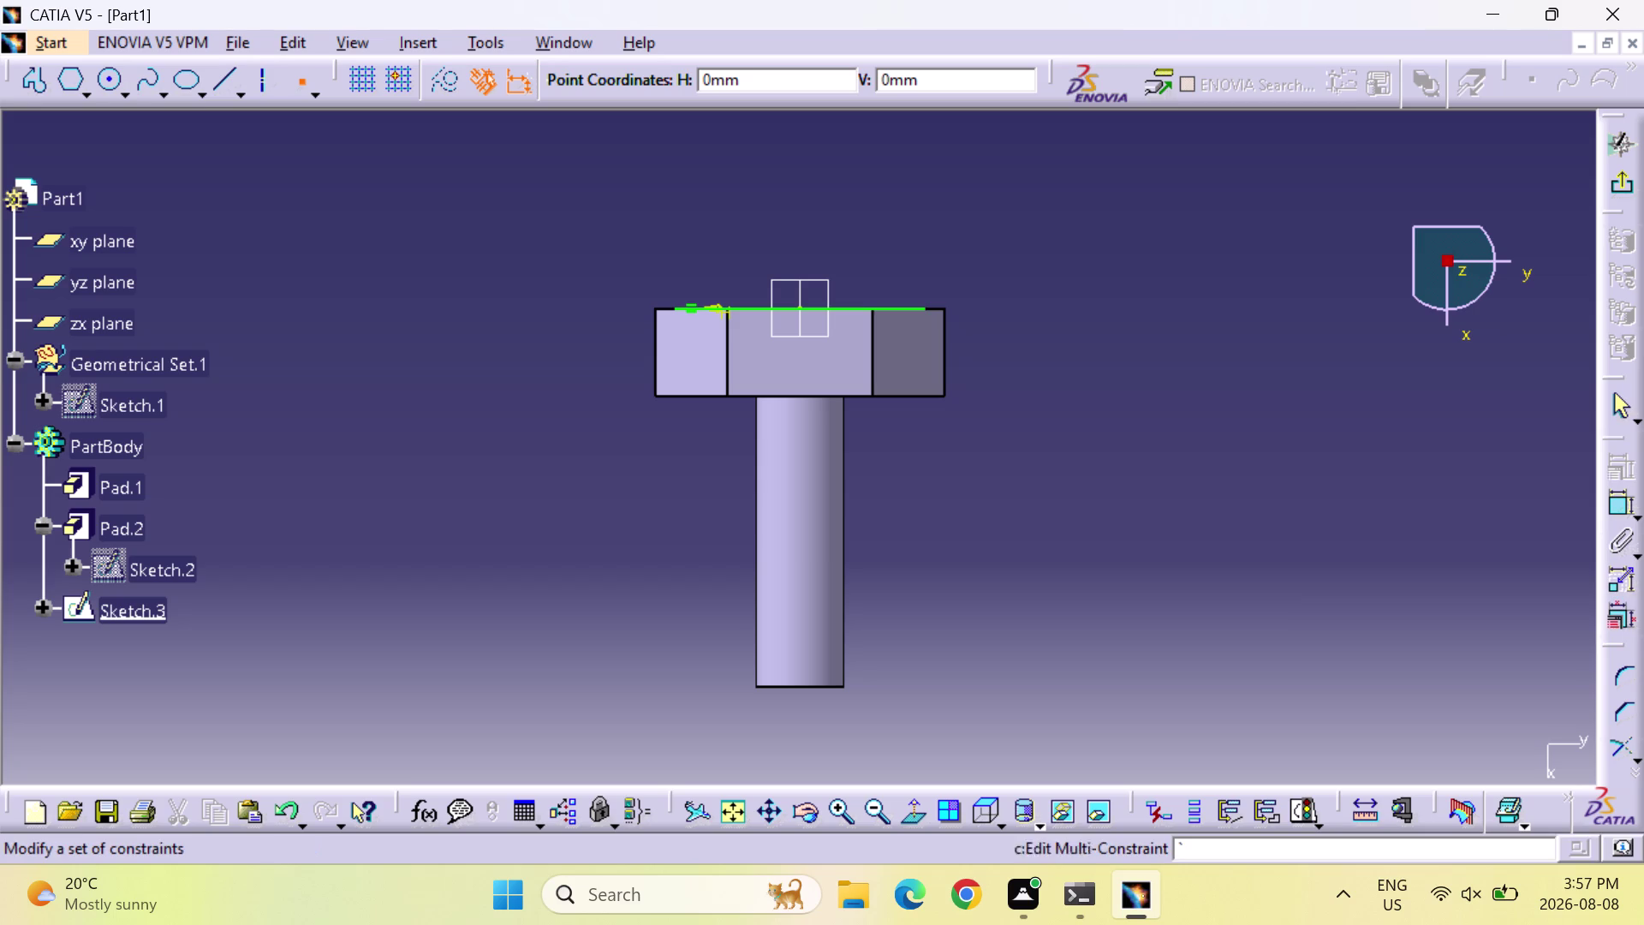
double_click(289, 81)
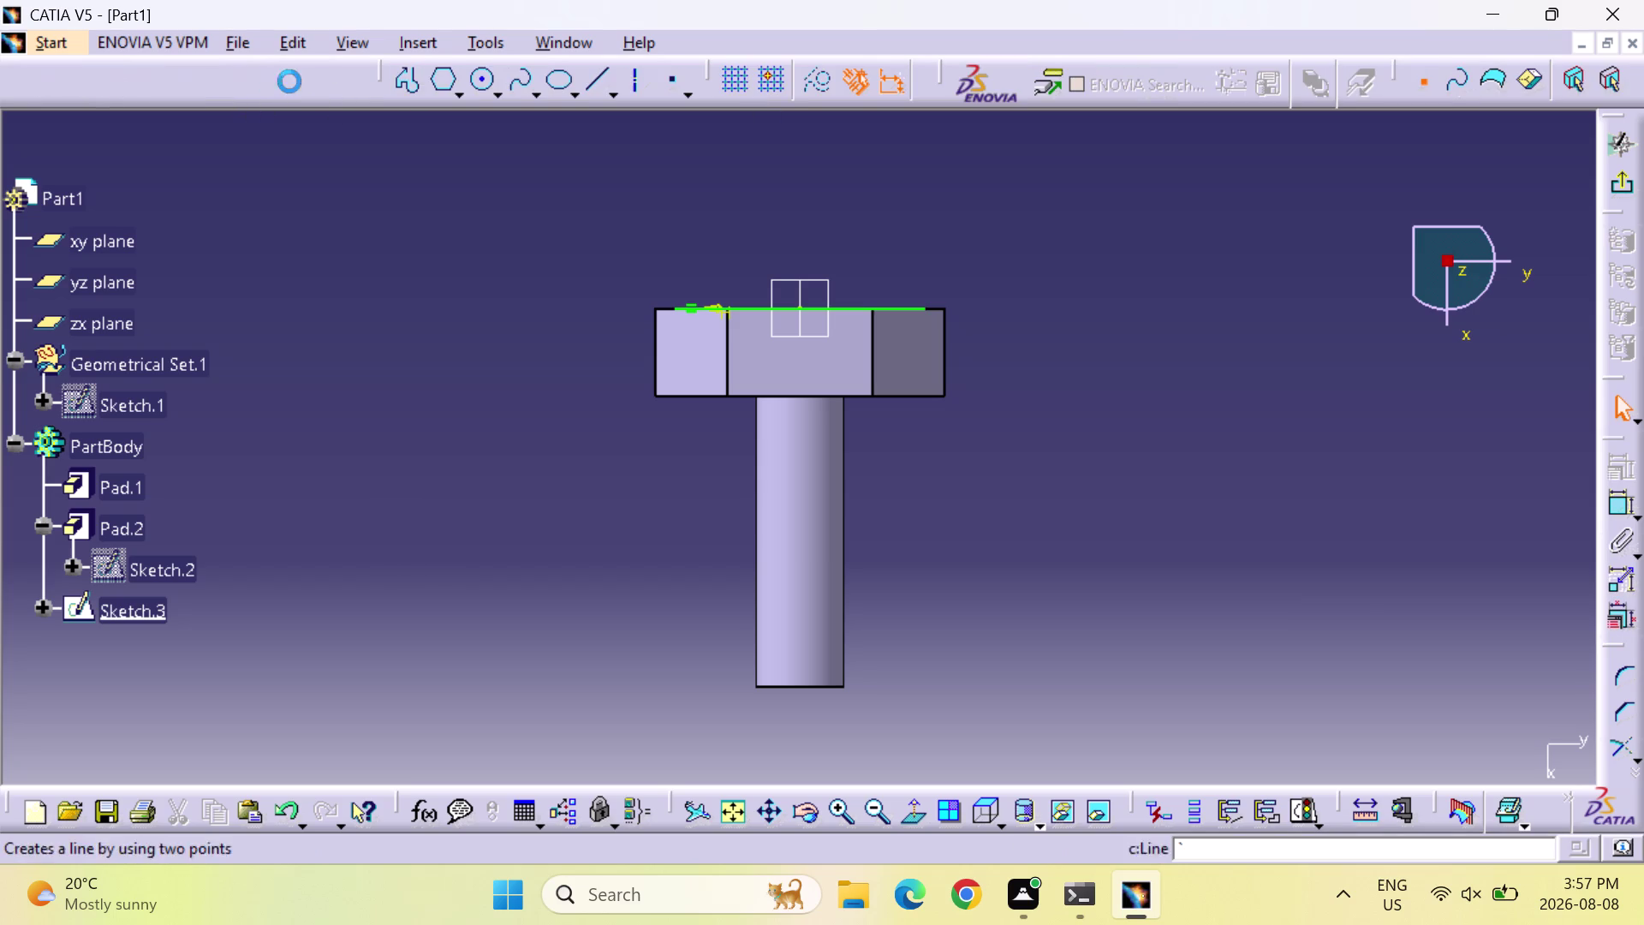
click(669, 80)
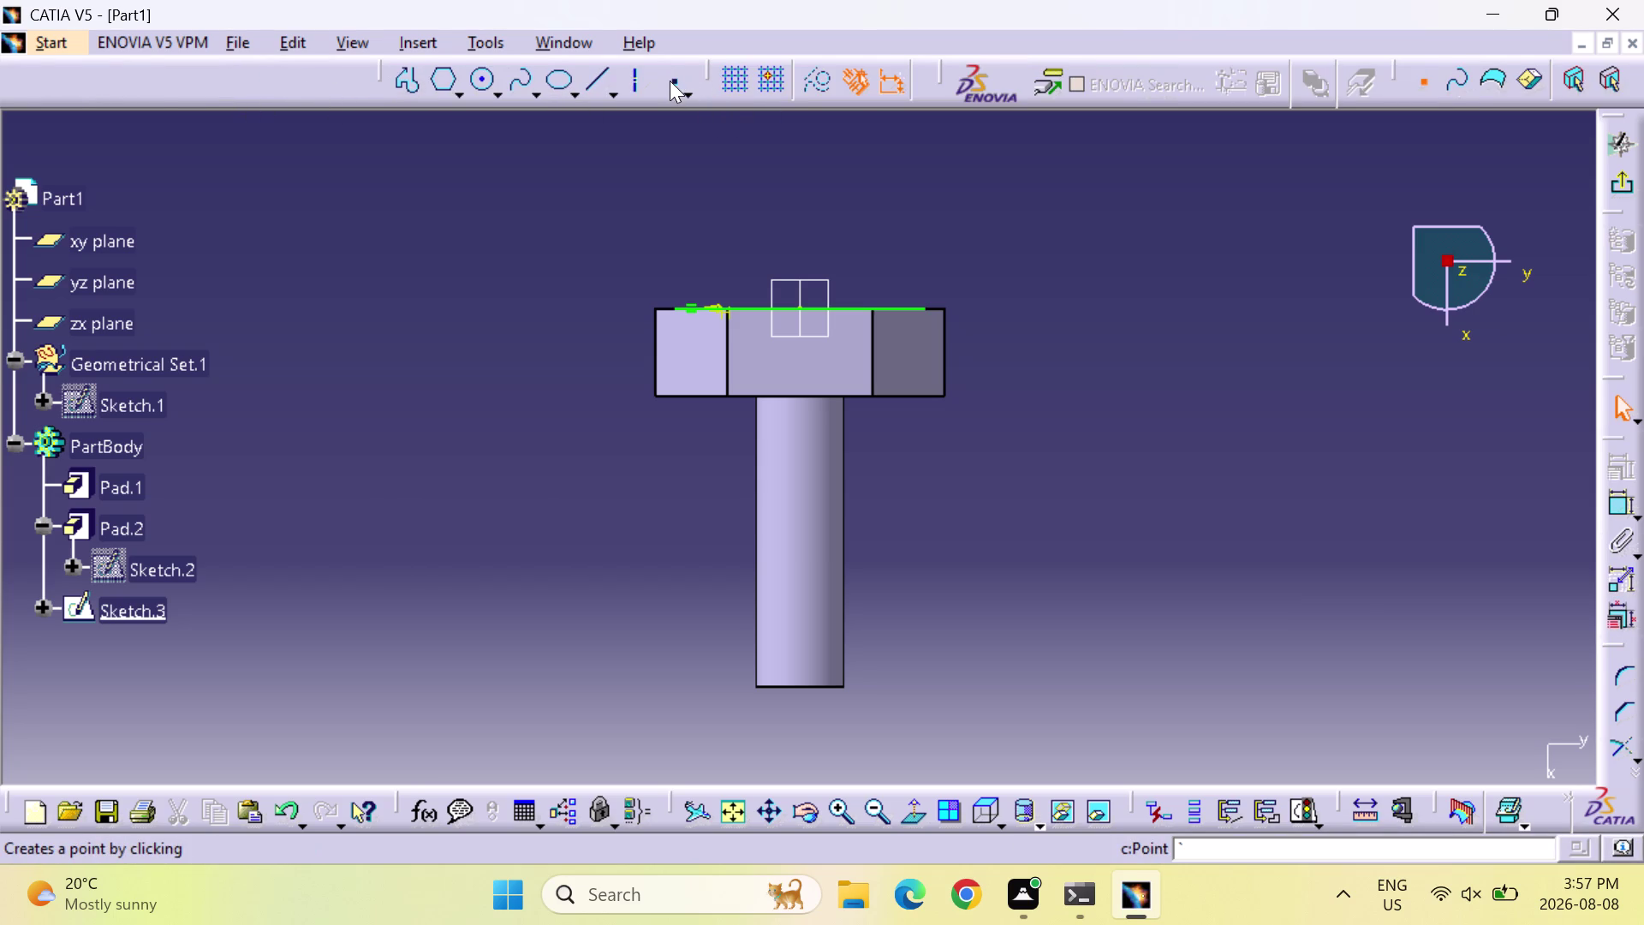
click(832, 462)
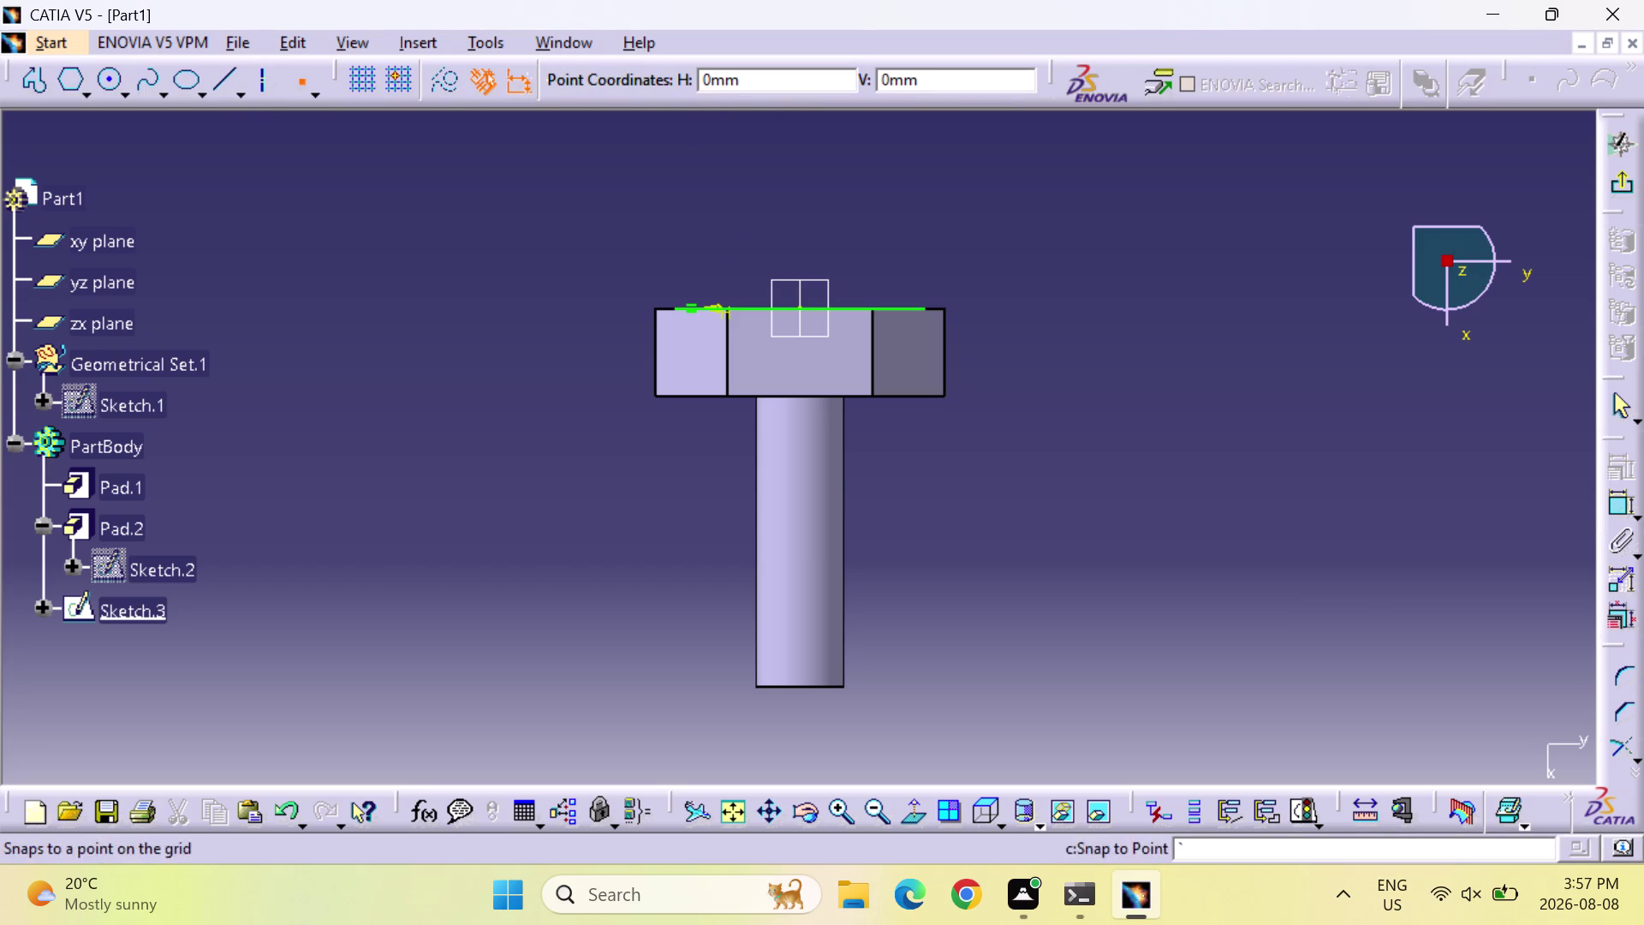
triple_click(302, 83)
triple_click(301, 84)
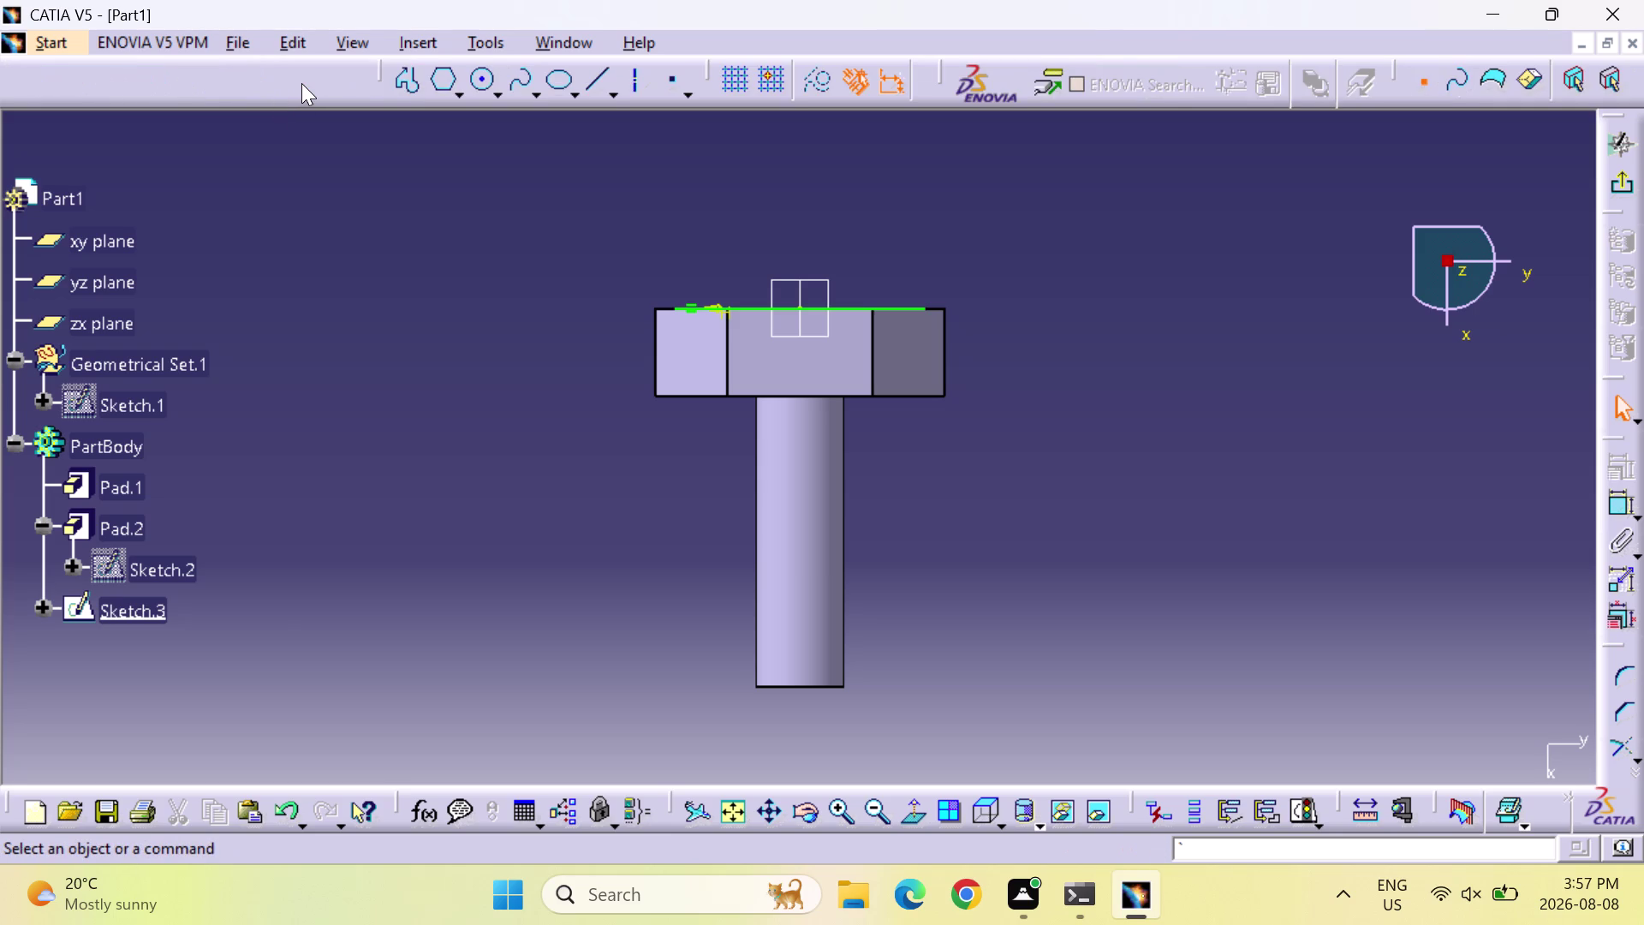
click(302, 84)
click(398, 83)
drag(421, 268, 527, 410)
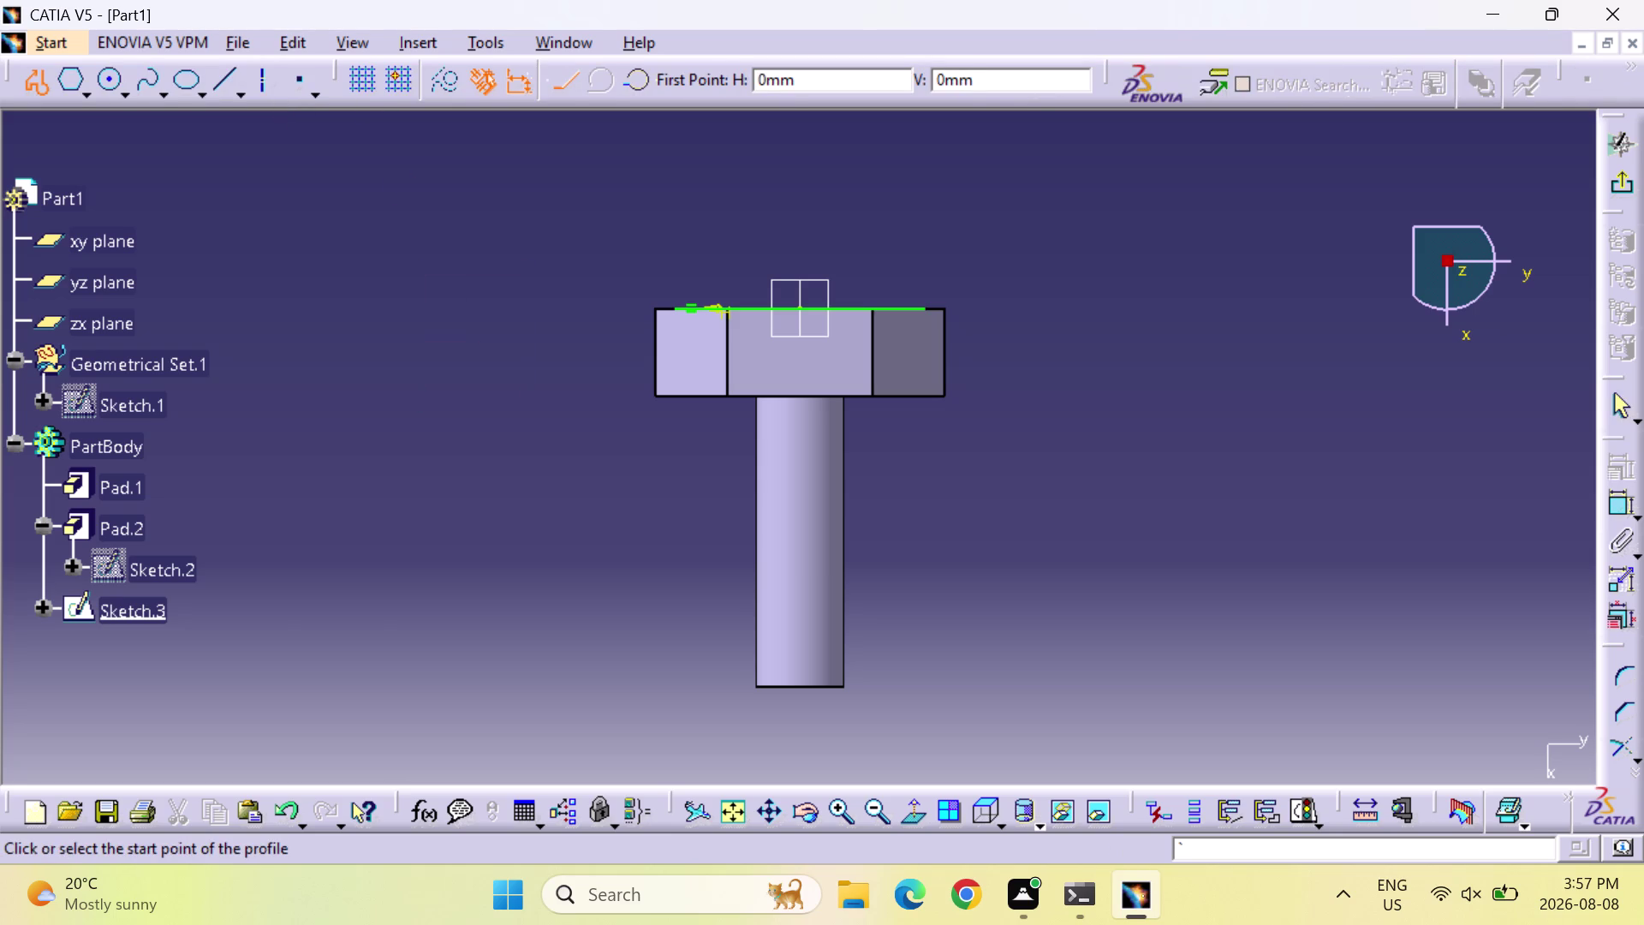
key(Escape)
drag(493, 79, 495, 96)
click(515, 112)
click(480, 410)
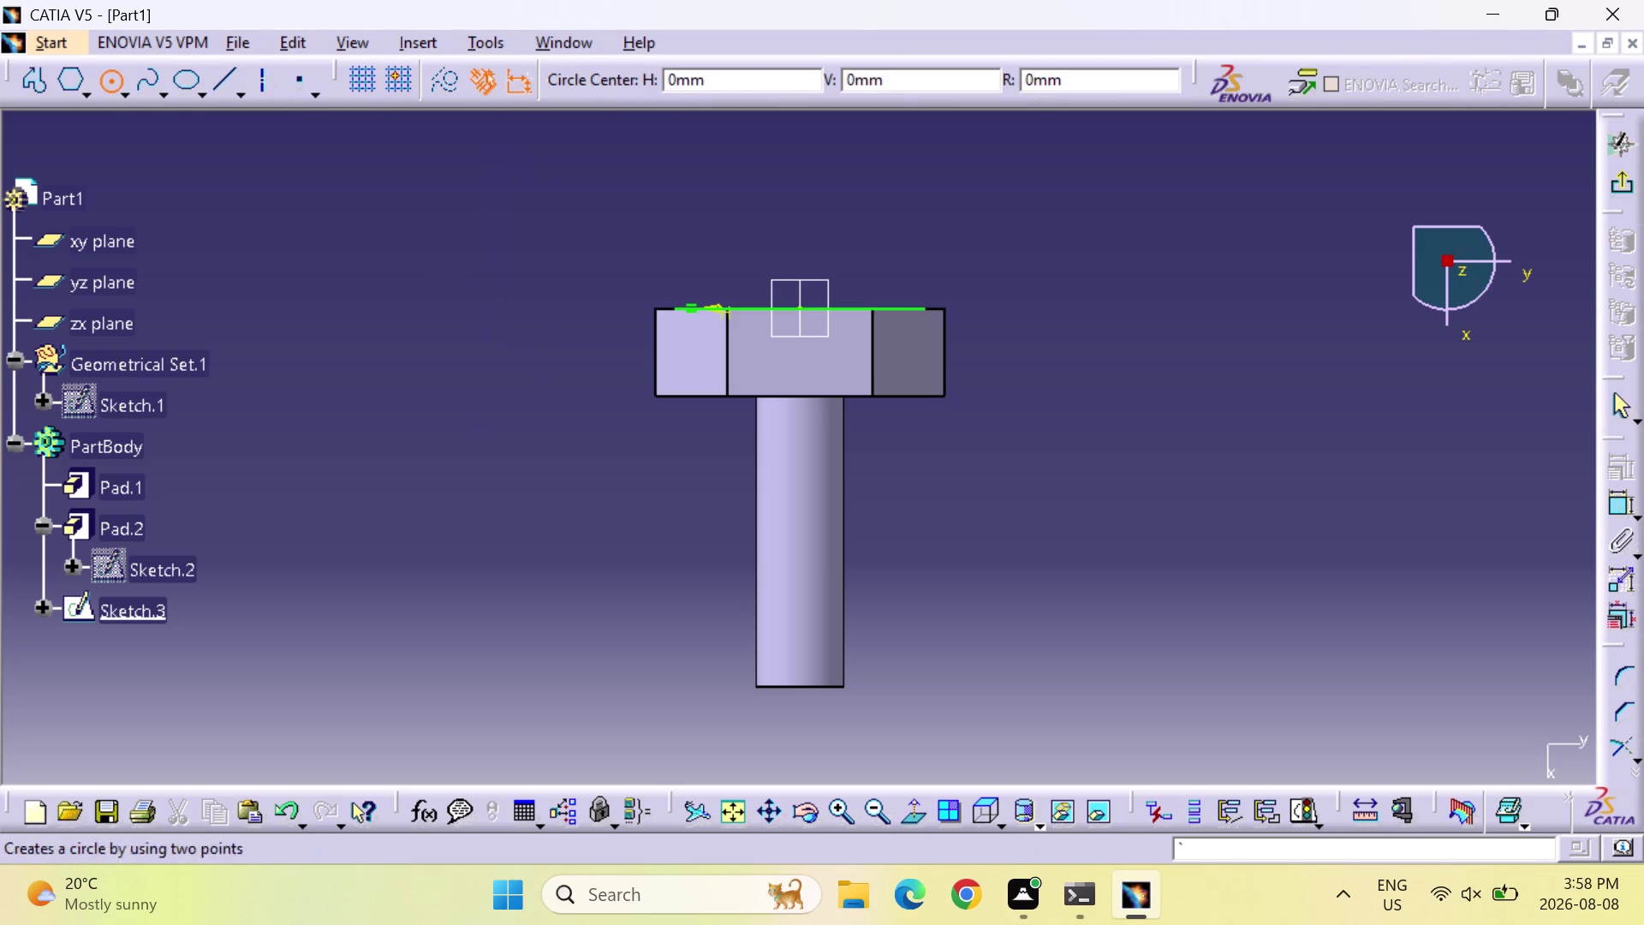
click(530, 445)
click(666, 346)
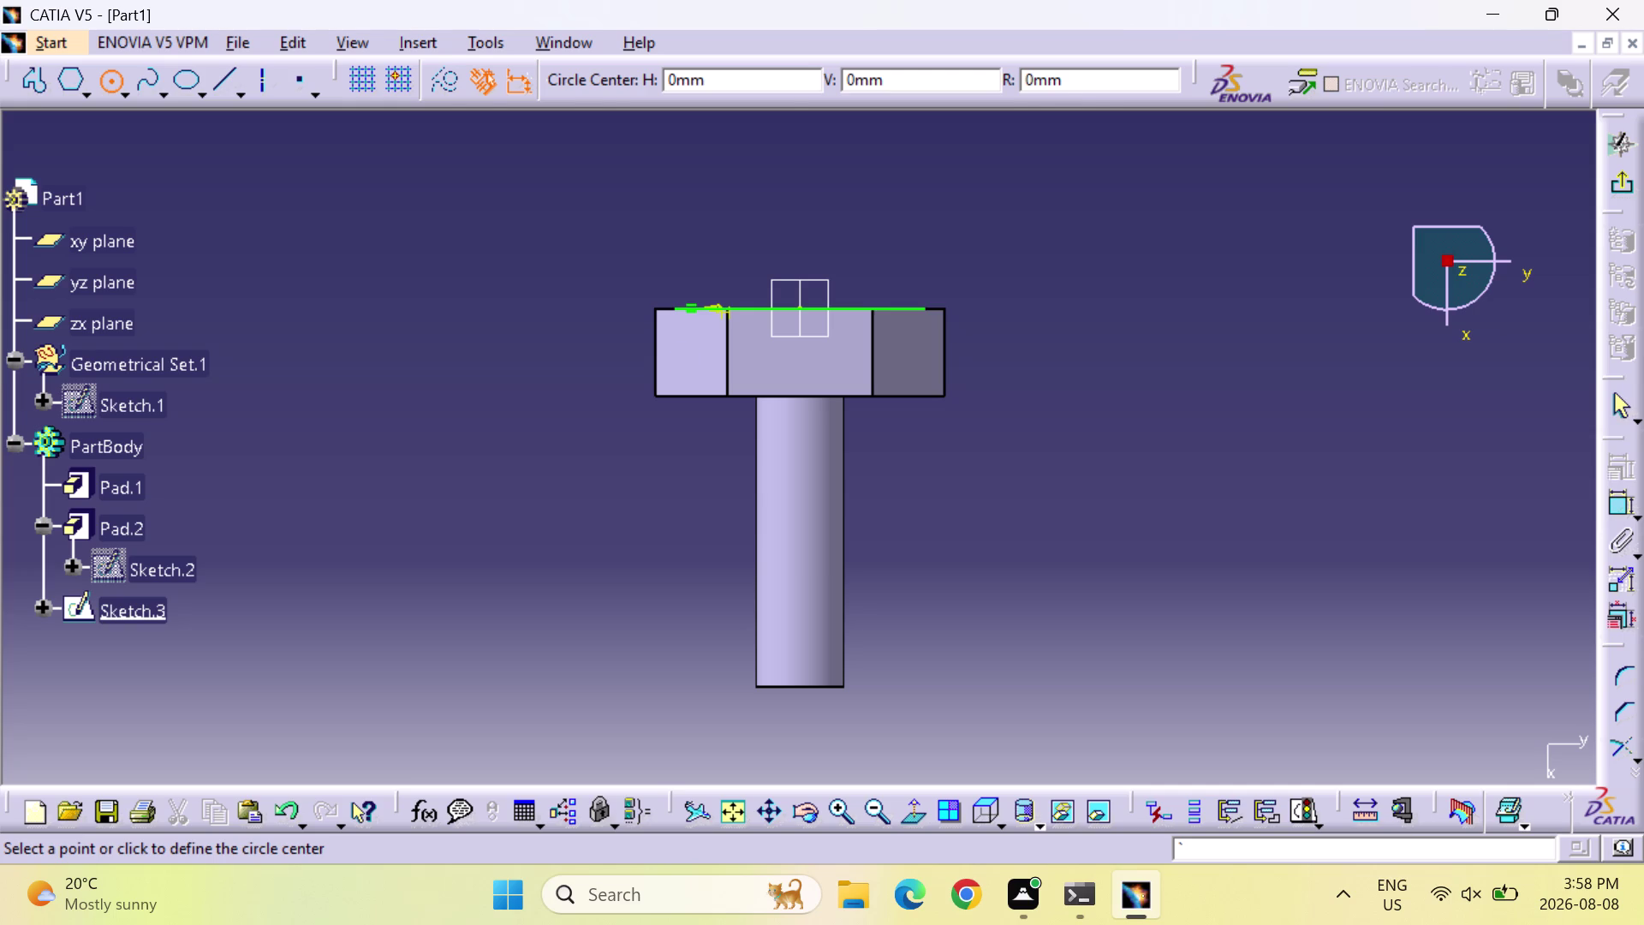
key(Escape)
key(Escape)
key(Escape)
scroll(down, 3)
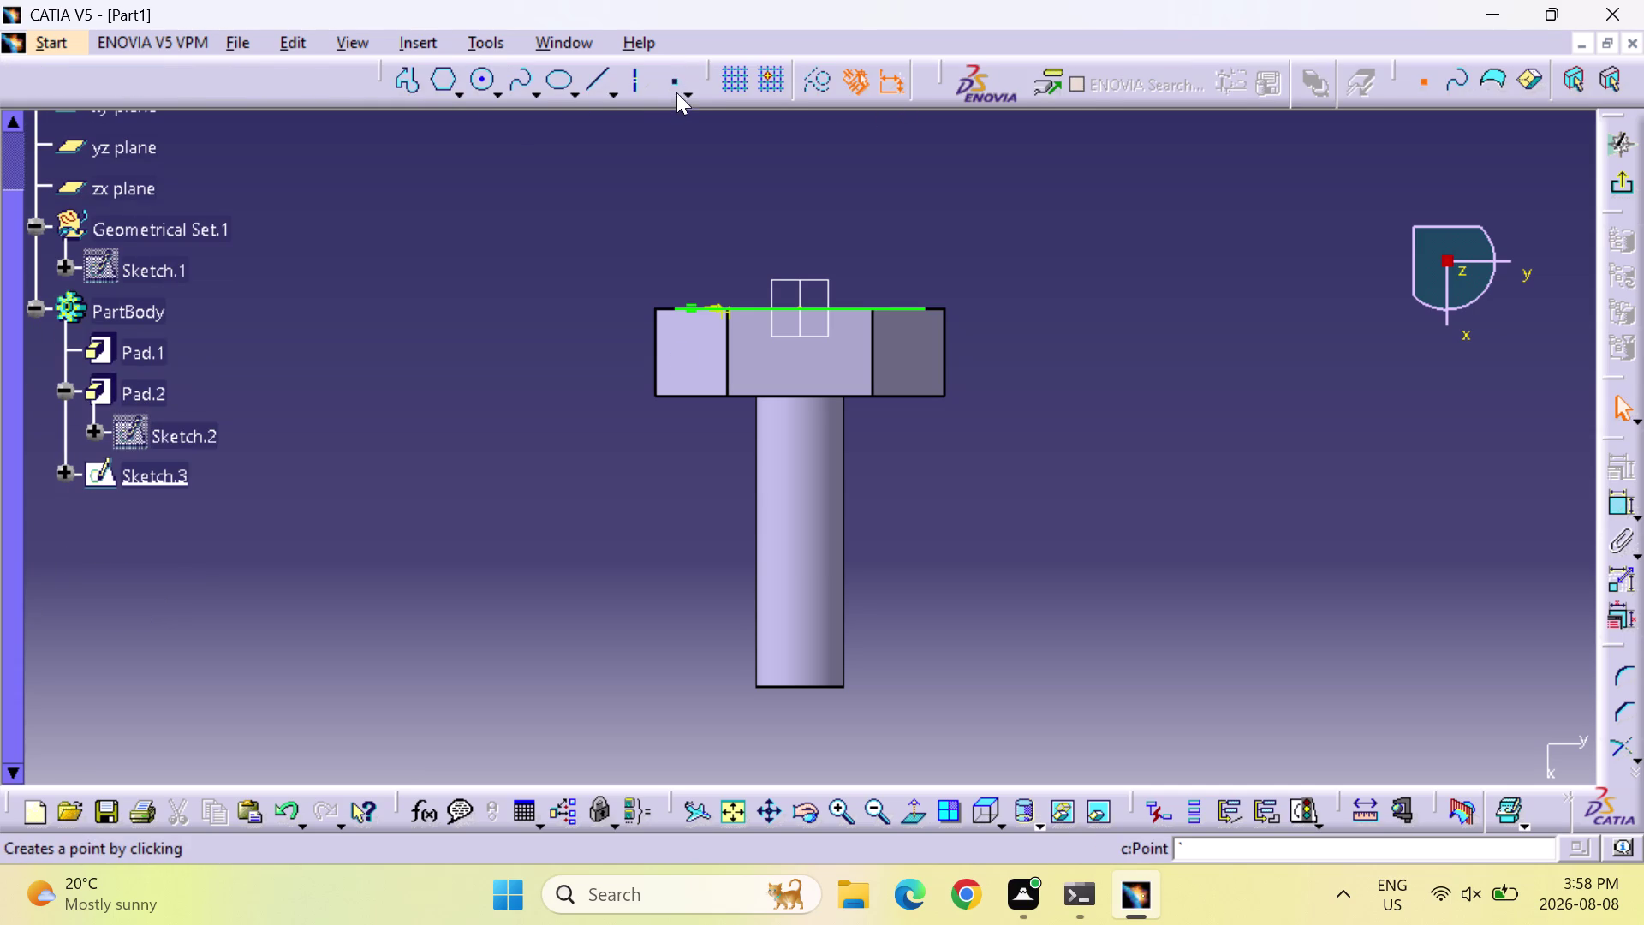
click(665, 83)
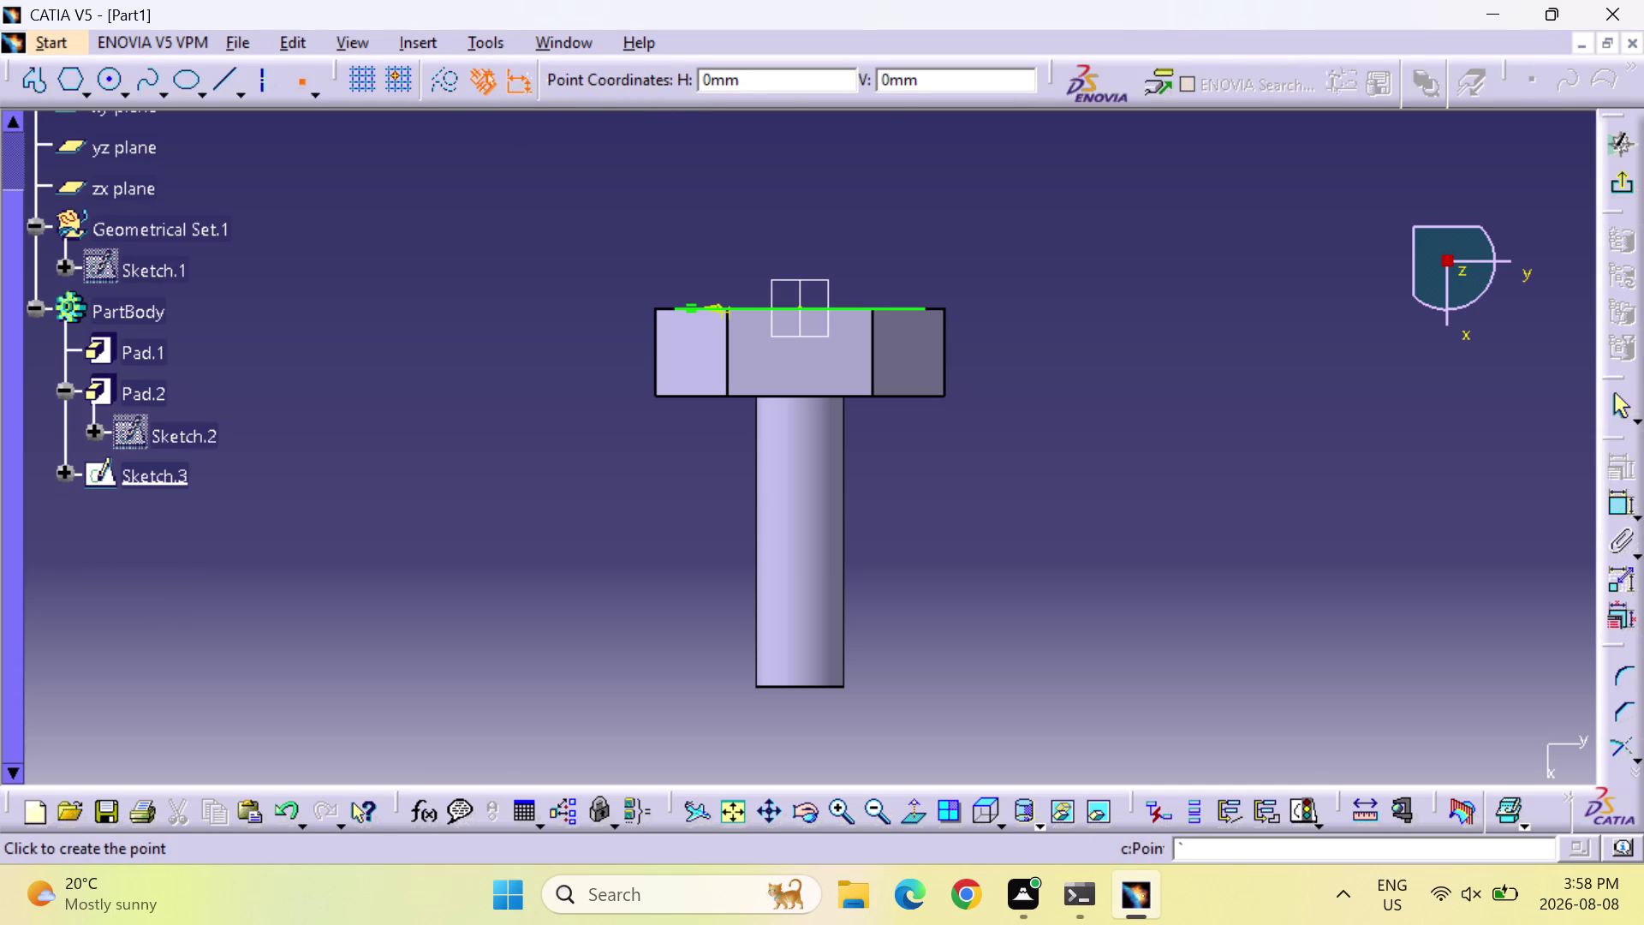
click(839, 454)
click(843, 467)
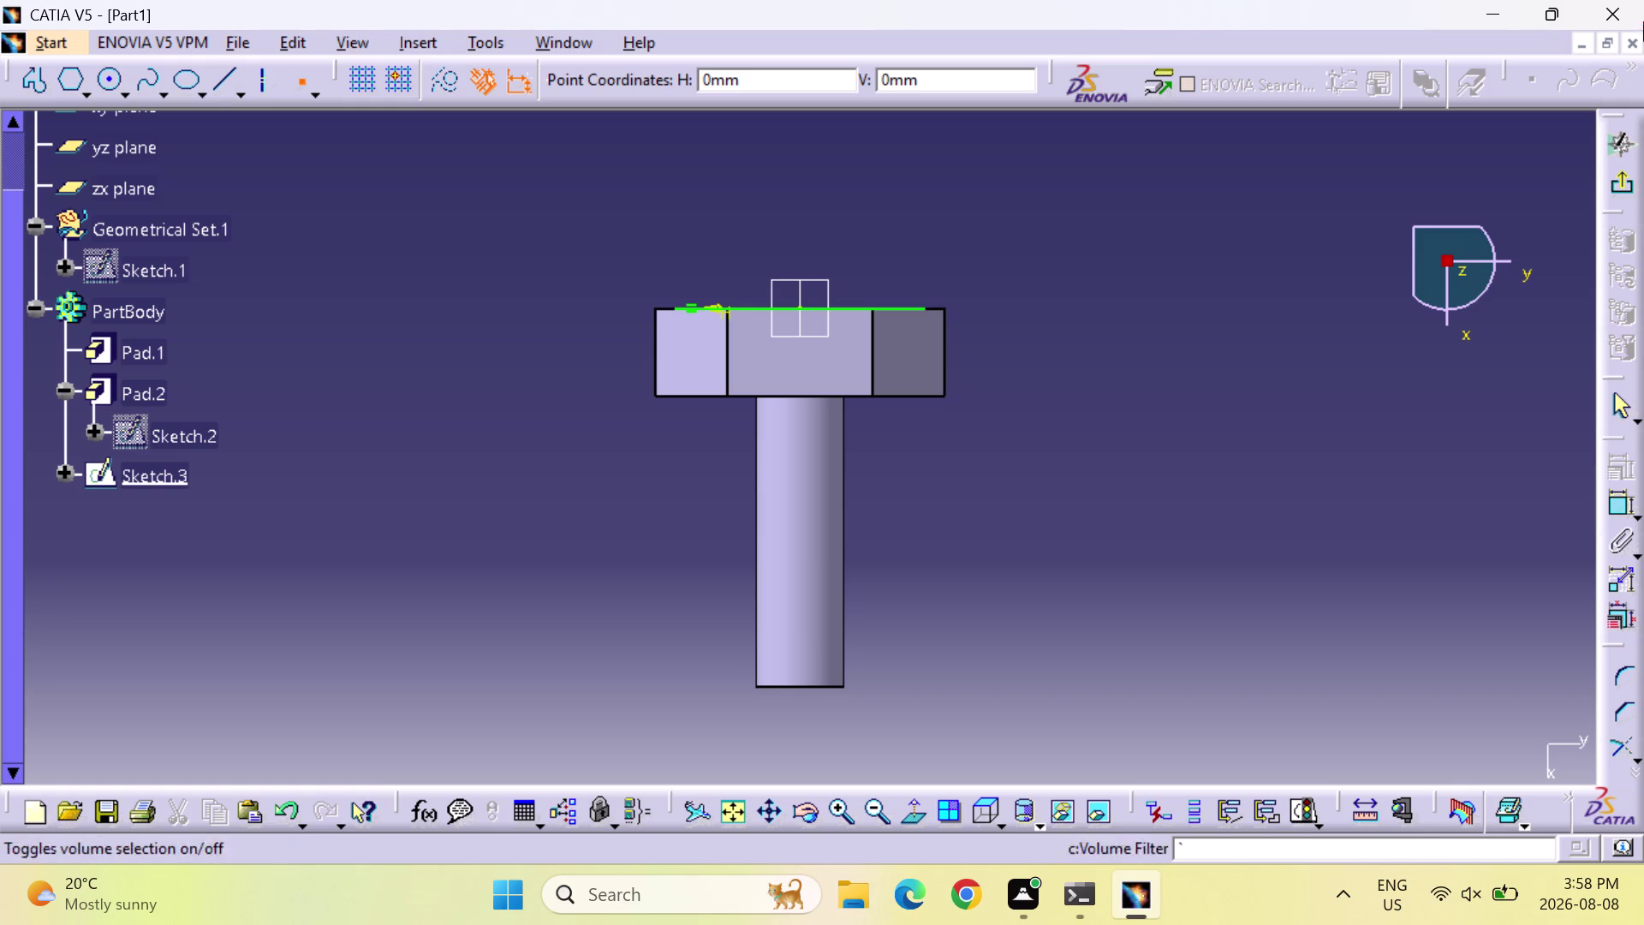